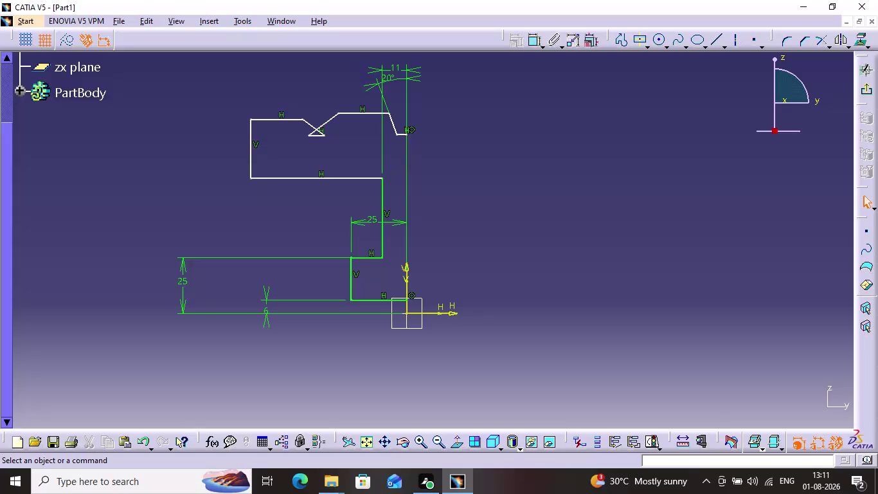
Drag the groove's vertex to reshape the V.
drag(315, 135, 322, 163)
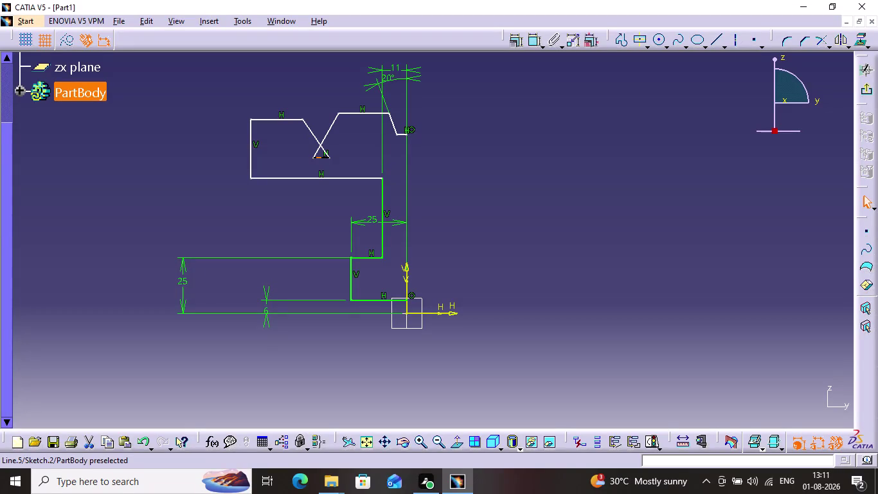
drag(322, 163, 323, 157)
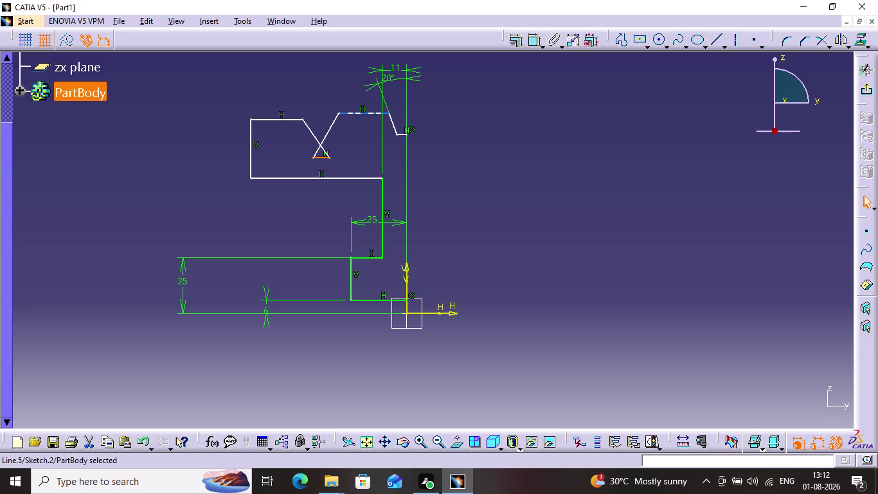
drag(366, 112, 357, 113)
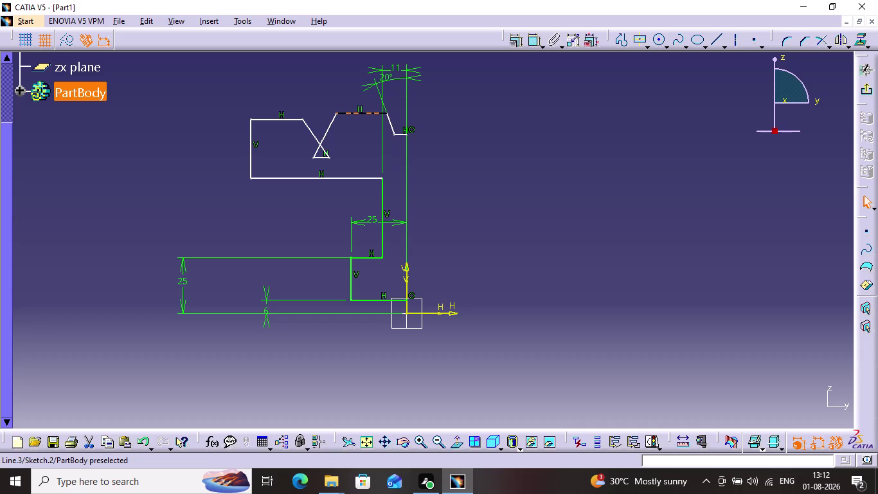
Dimension the head's top flat and change its length from 22.603 to 5 mm.
drag(357, 113, 356, 109)
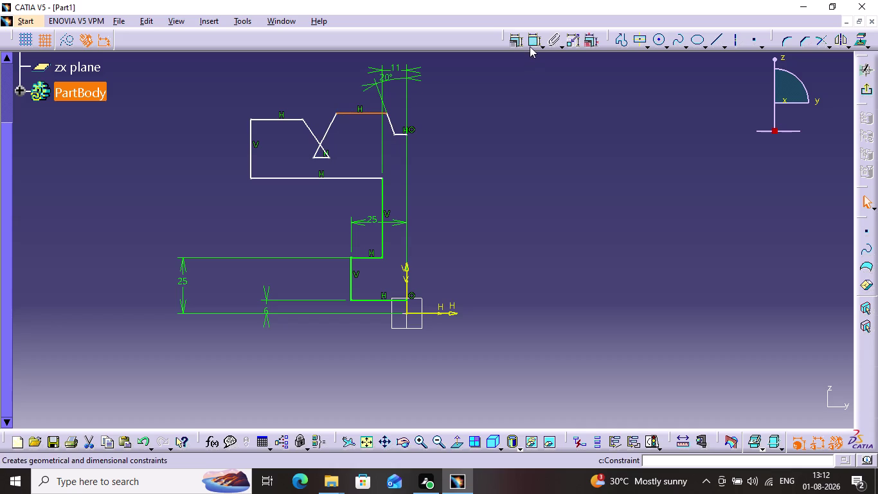
click(530, 46)
click(314, 66)
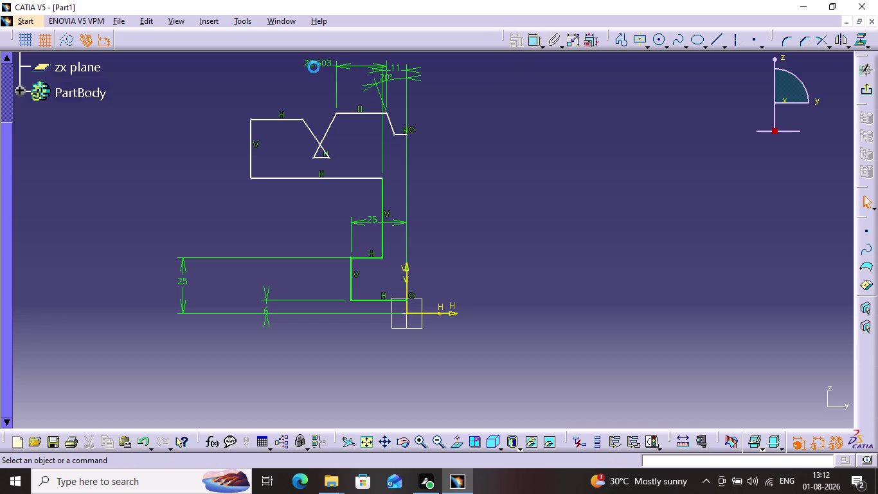
double_click(318, 68)
double_click(319, 66)
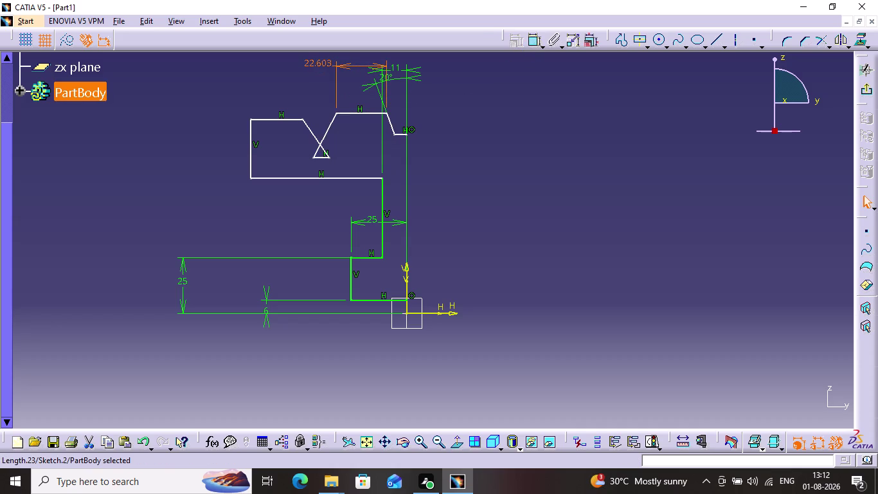
double_click(321, 65)
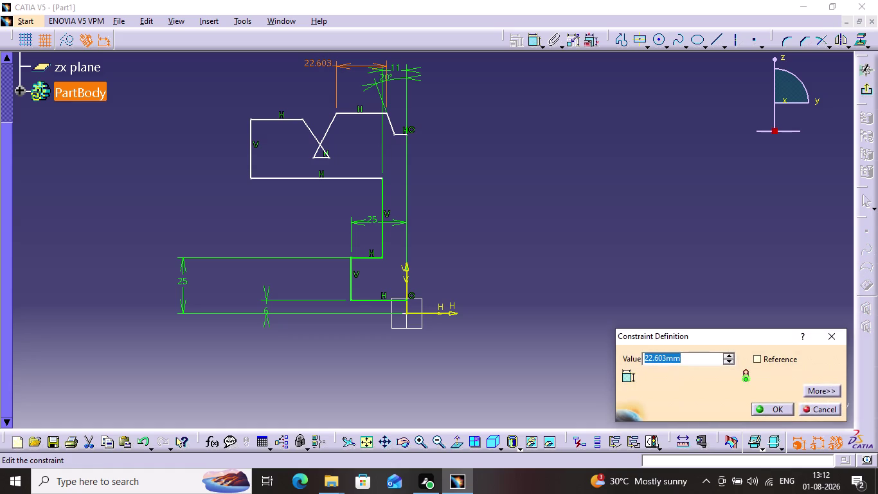
key(5)
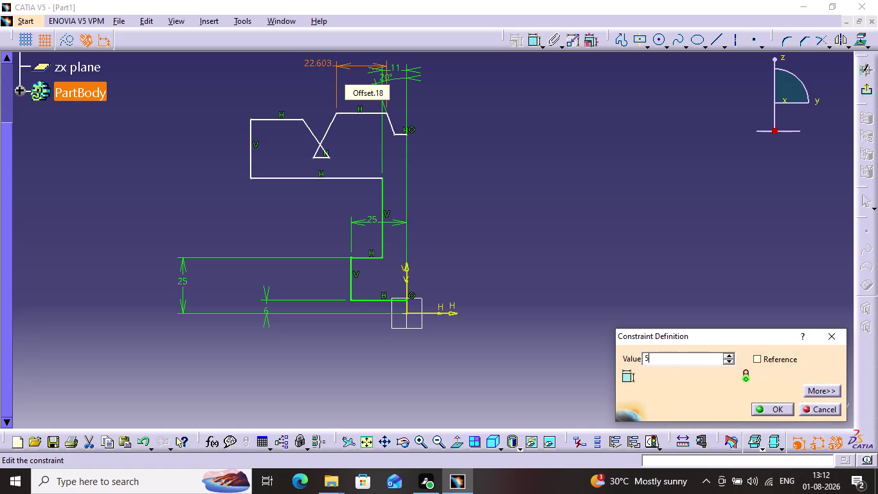
key(Return)
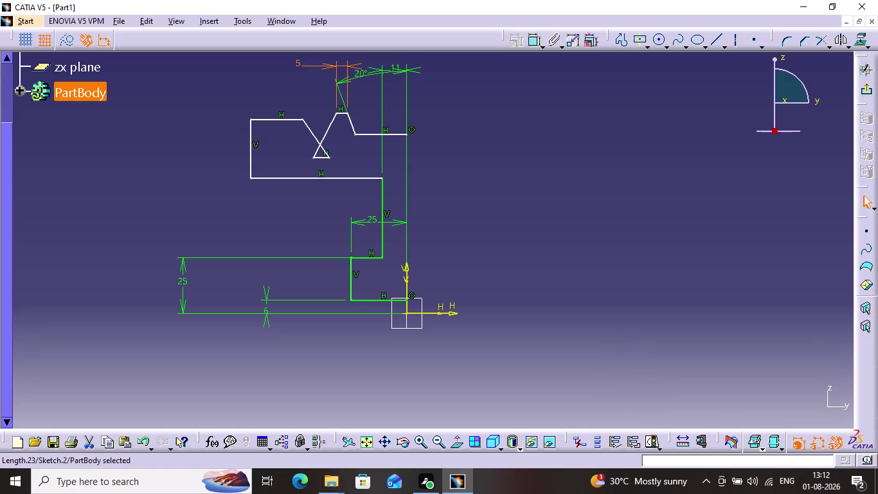
Widen the groove, steepen its flanks and give it a flat floor.
drag(354, 121, 358, 119)
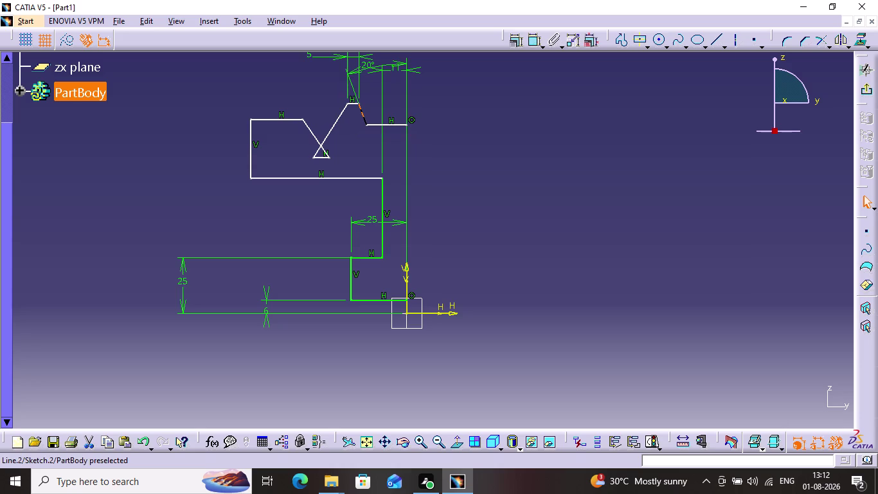
drag(358, 119, 390, 118)
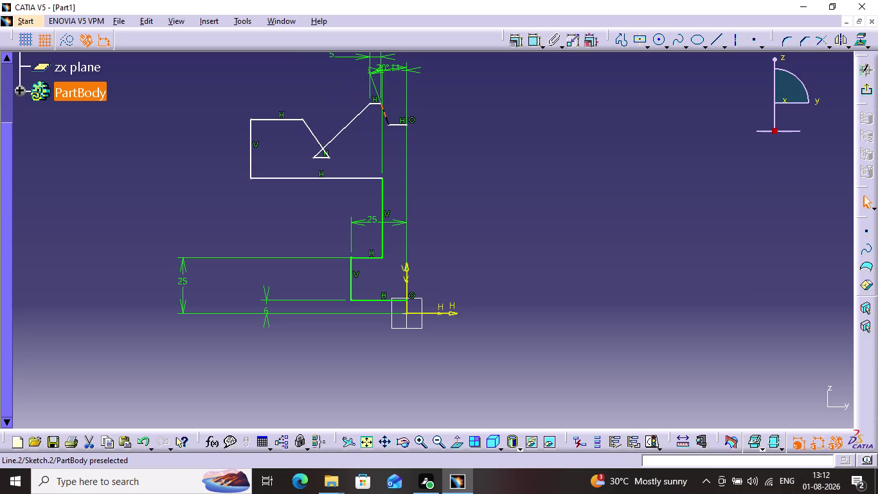
drag(389, 118, 393, 122)
drag(321, 149, 325, 148)
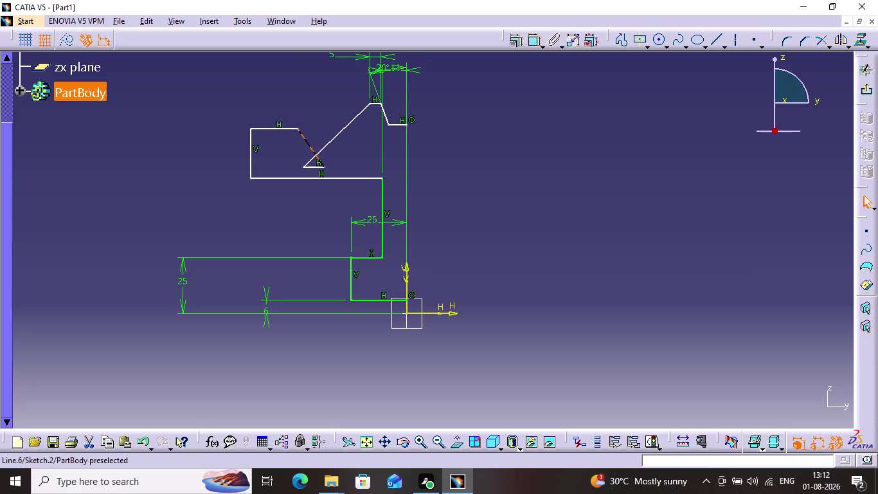
drag(325, 149, 294, 136)
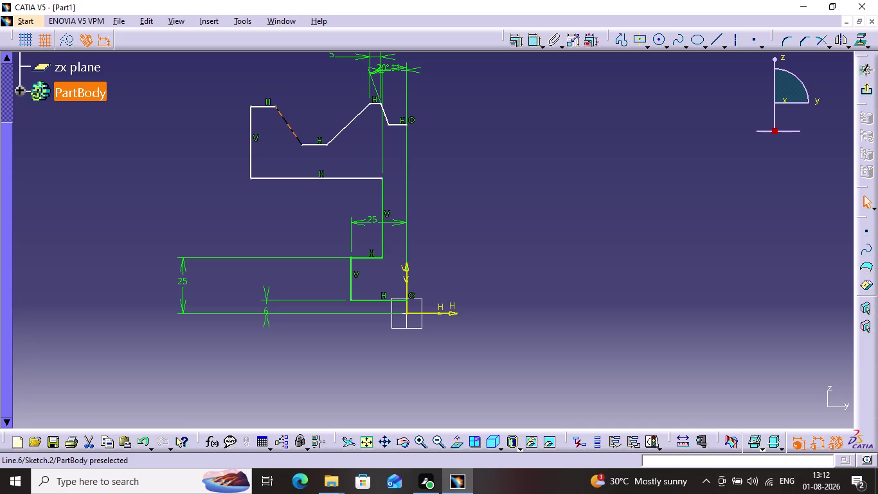
drag(295, 136, 290, 132)
drag(290, 132, 290, 132)
click(374, 82)
key(Delete)
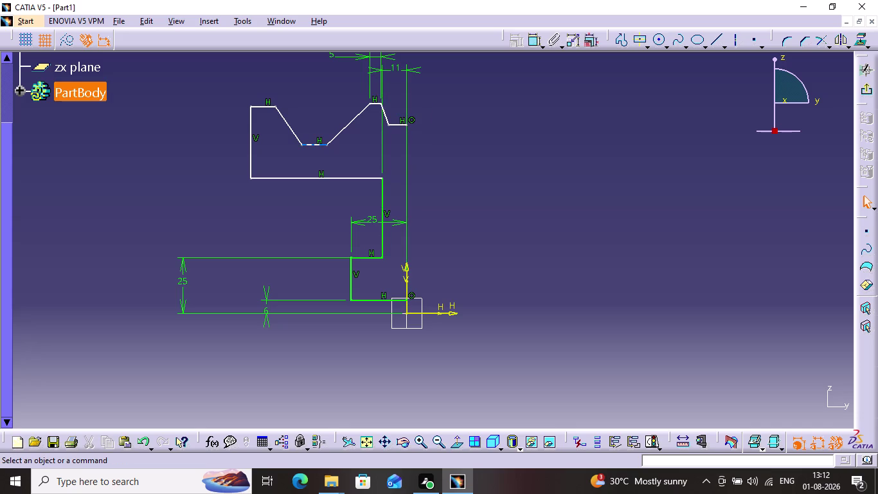
Fine-tune the depth of the groove's flat floor.
drag(312, 146, 326, 144)
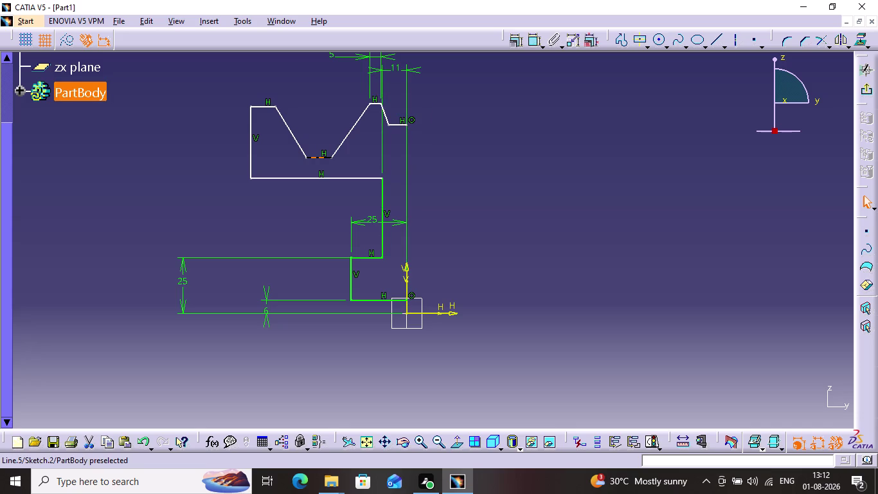
drag(326, 145, 320, 145)
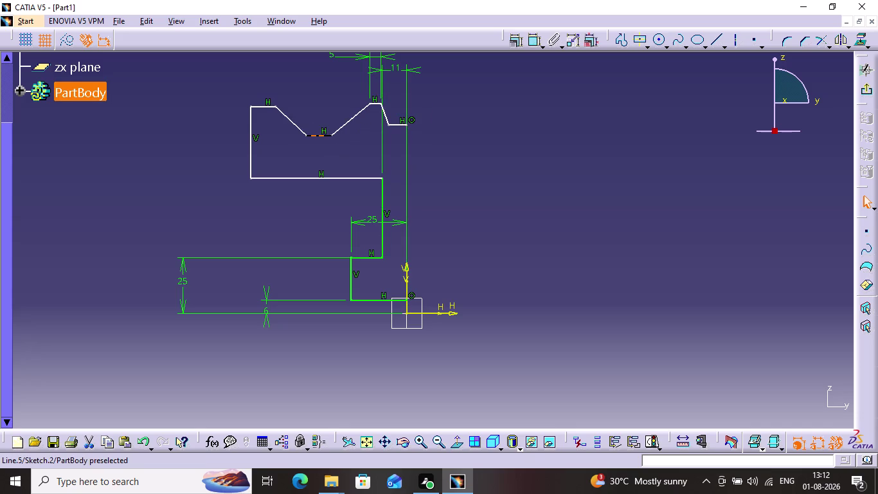
drag(319, 145, 319, 147)
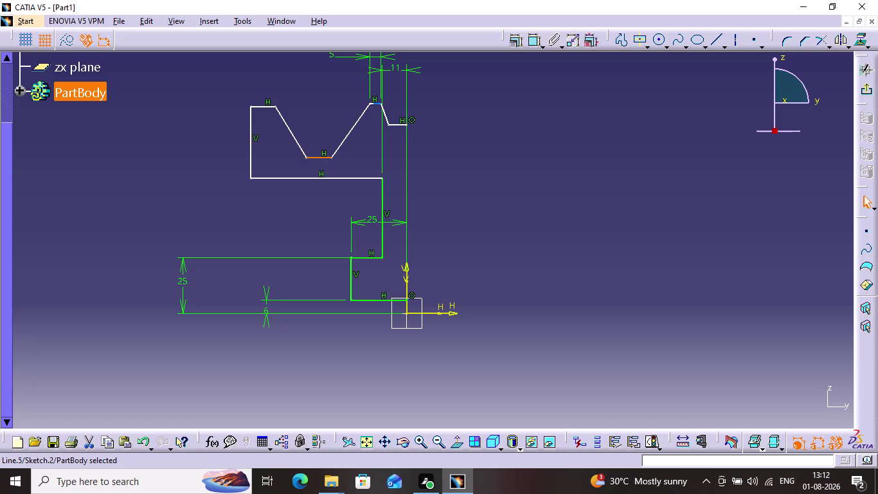
Dimension the top-left flat to the base line, changing 93.02 to 250 mm.
click(261, 106)
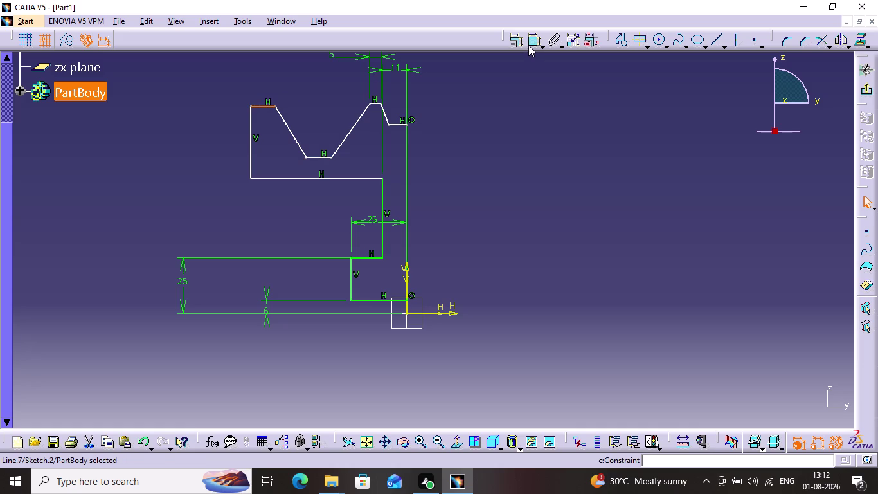
click(528, 45)
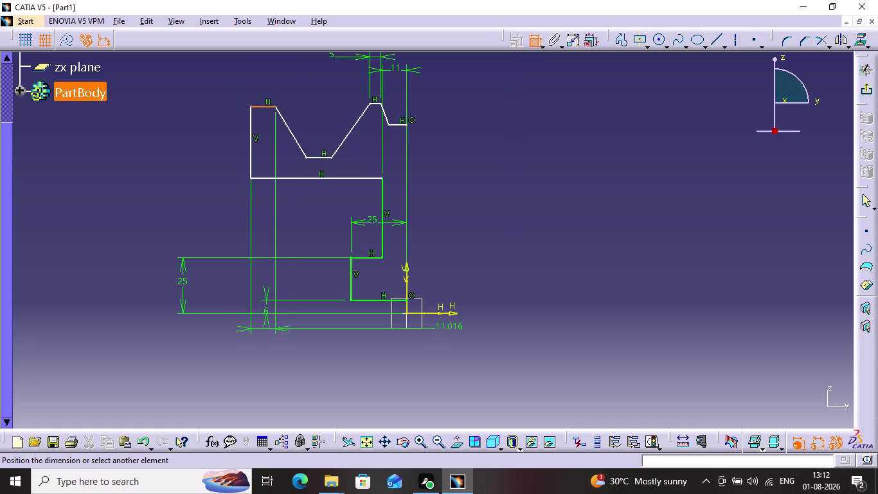
click(448, 315)
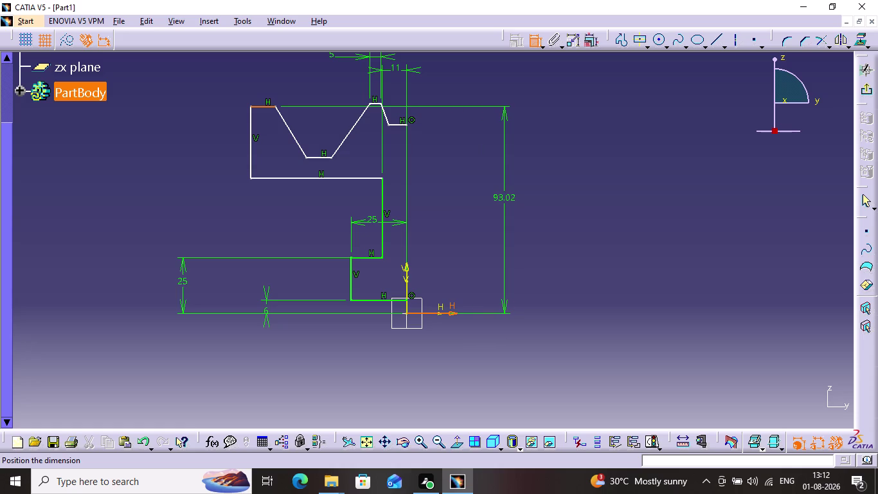
click(504, 198)
double_click(517, 197)
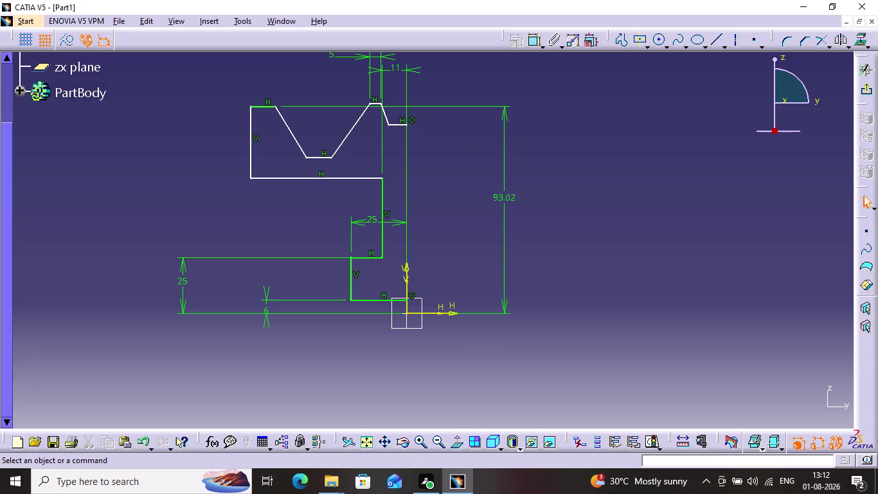
double_click(515, 195)
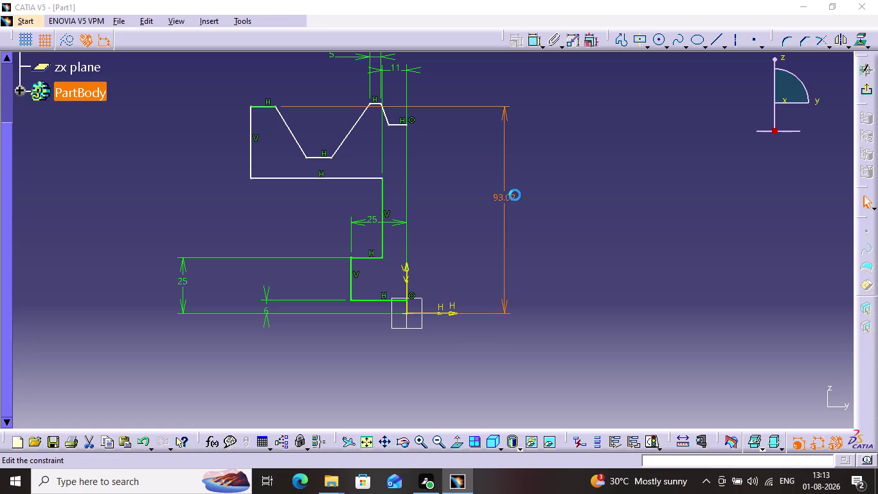
key(2)
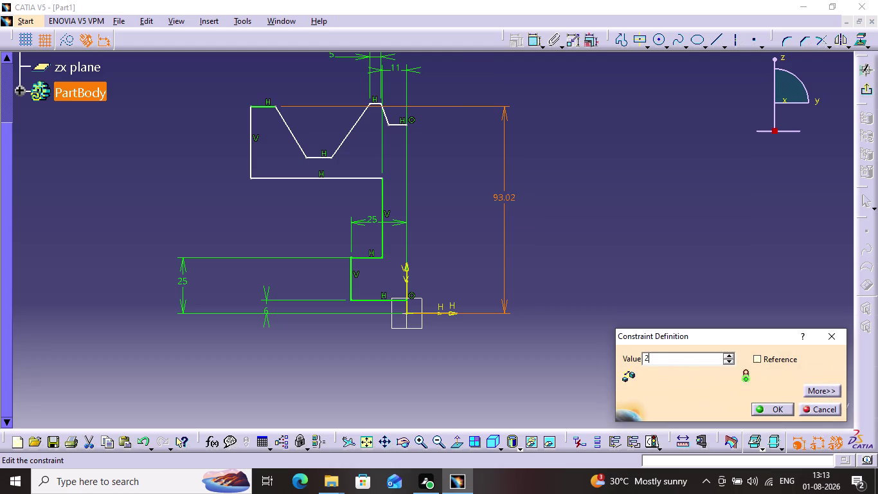
text(50)
key(Return)
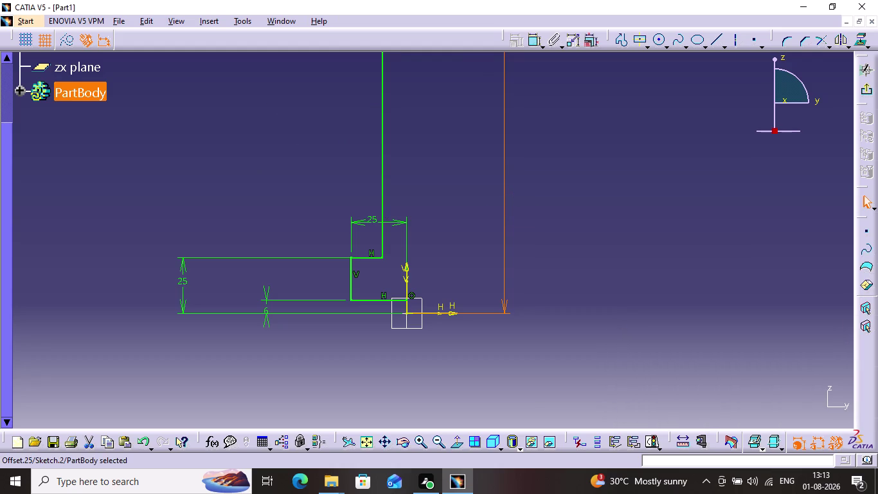
click(364, 444)
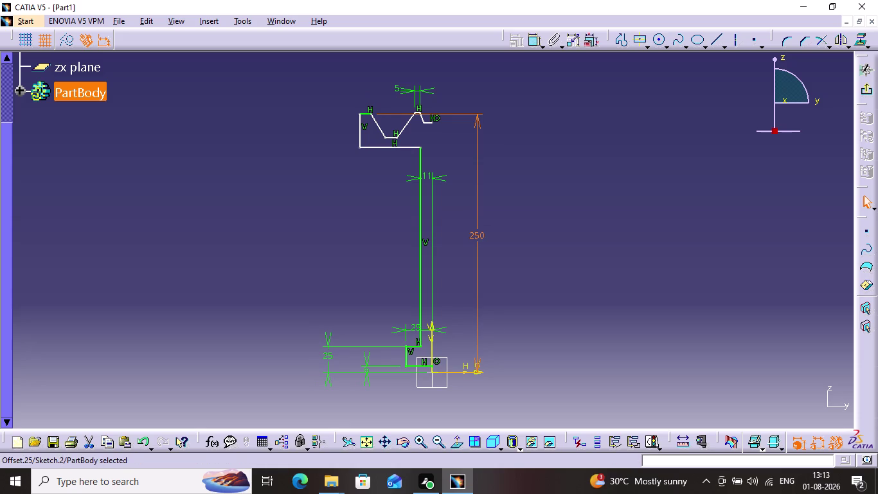
Drag the head's peak point slightly higher.
click(388, 137)
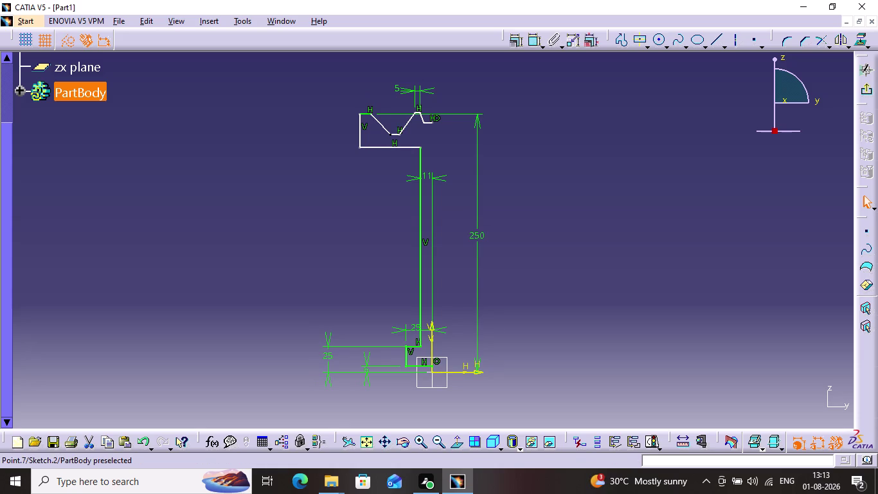
drag(416, 112, 416, 114)
drag(415, 114, 414, 109)
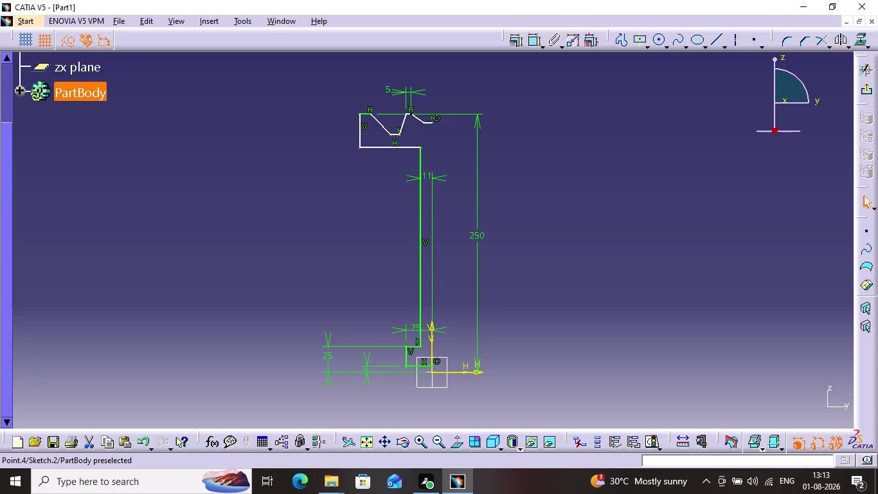
drag(414, 110, 420, 107)
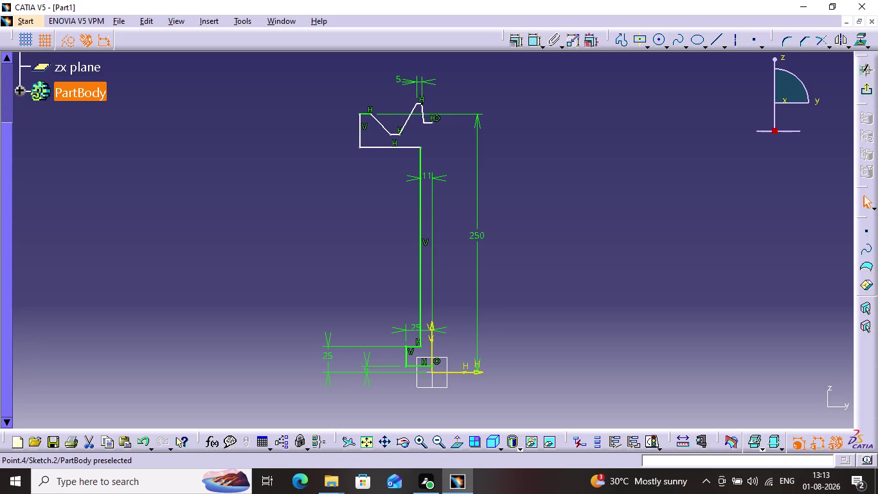
drag(420, 108, 421, 105)
Delete the 5 mm flat-length dimension and zoom in on the sketch.
click(425, 87)
click(422, 84)
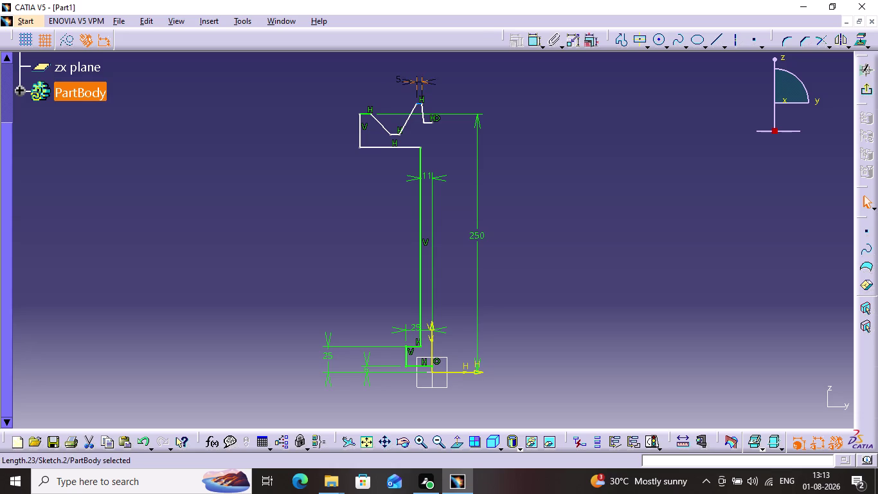
key(Delete)
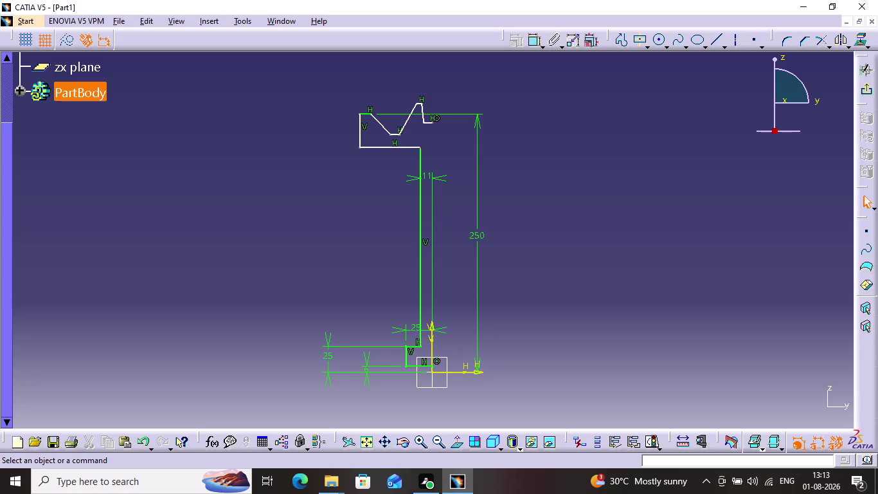
click(407, 115)
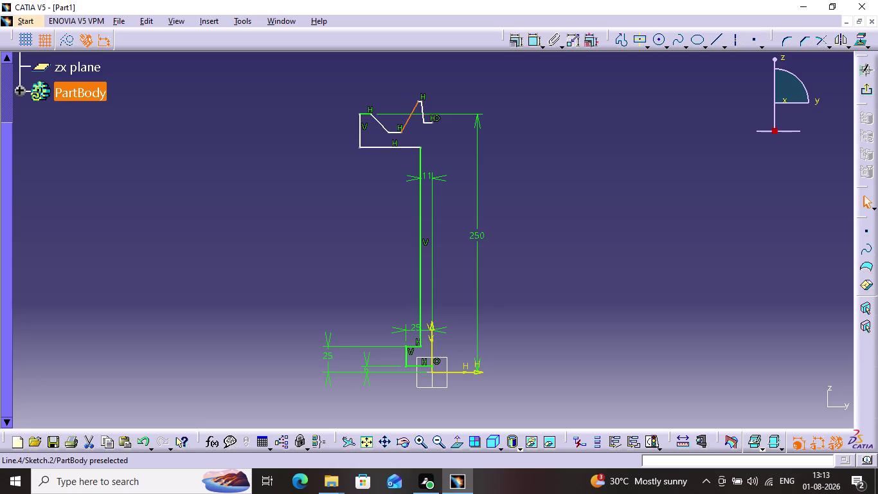
triple_click(422, 440)
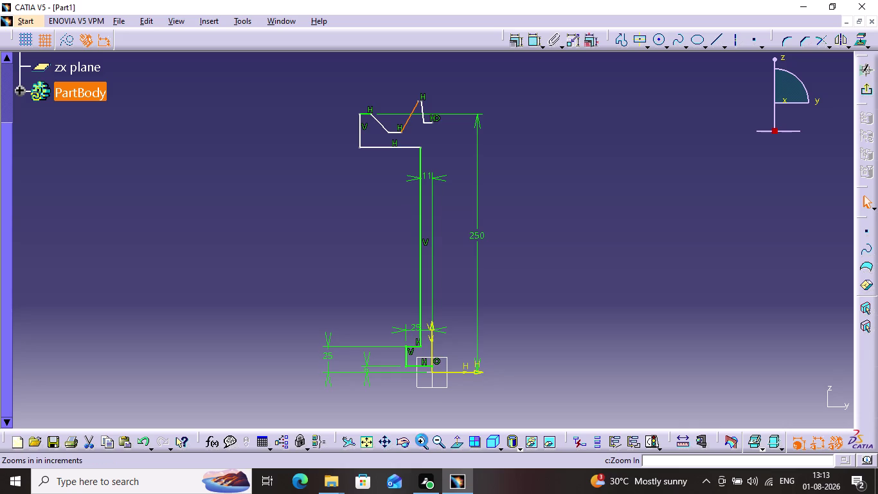
Zoom in on the shaft head and reposition the groove's right-hand end.
click(421, 439)
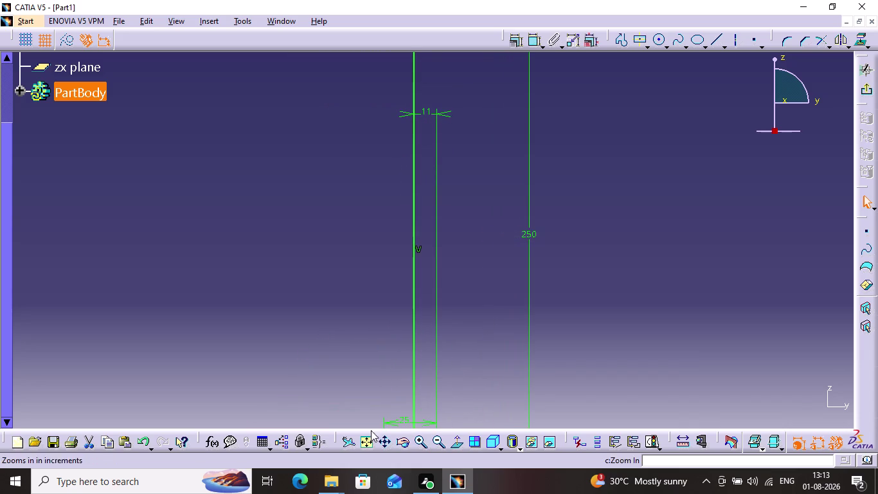
click(388, 437)
drag(440, 160, 328, 408)
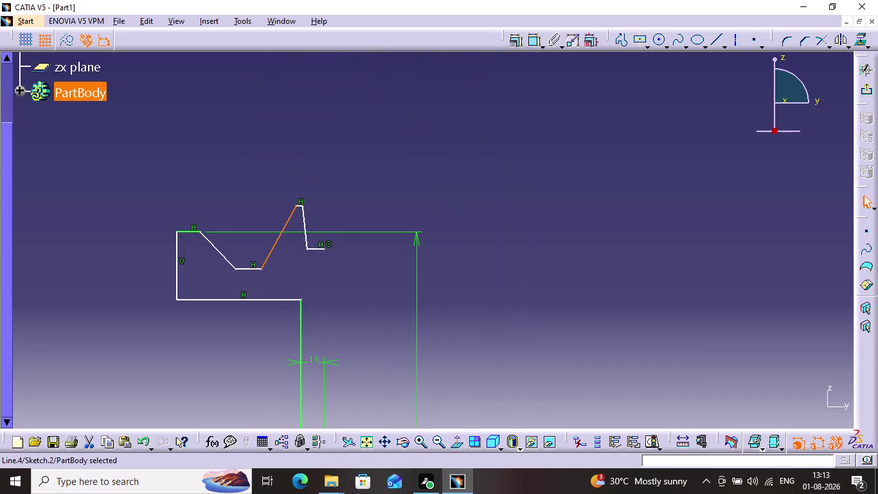
drag(317, 248, 307, 266)
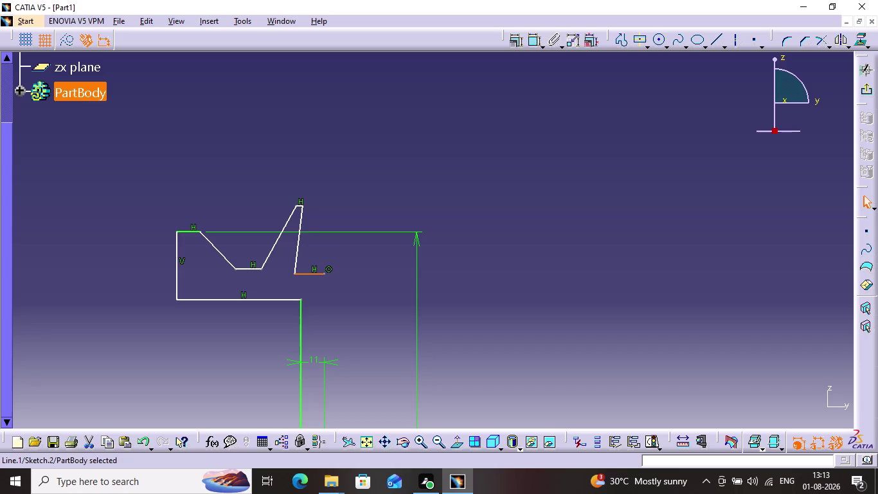
Drag the tooth's peak down until it lies on the head's top line.
drag(299, 237, 308, 246)
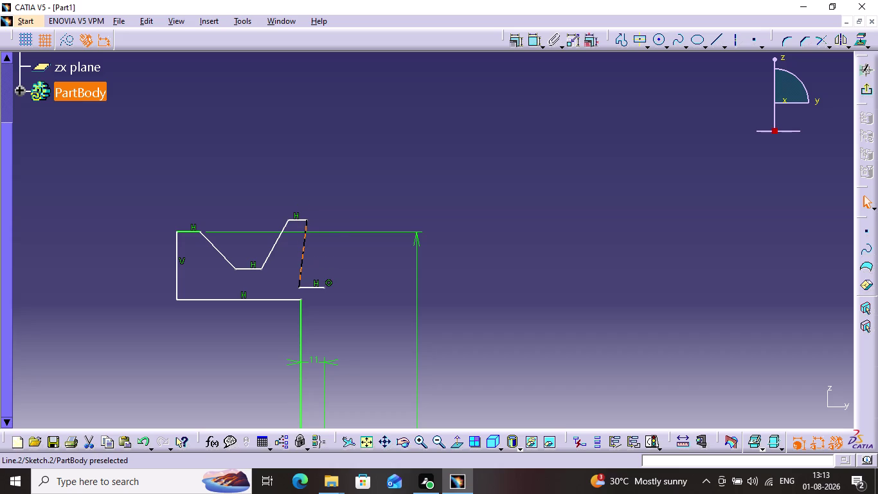
drag(307, 246, 314, 250)
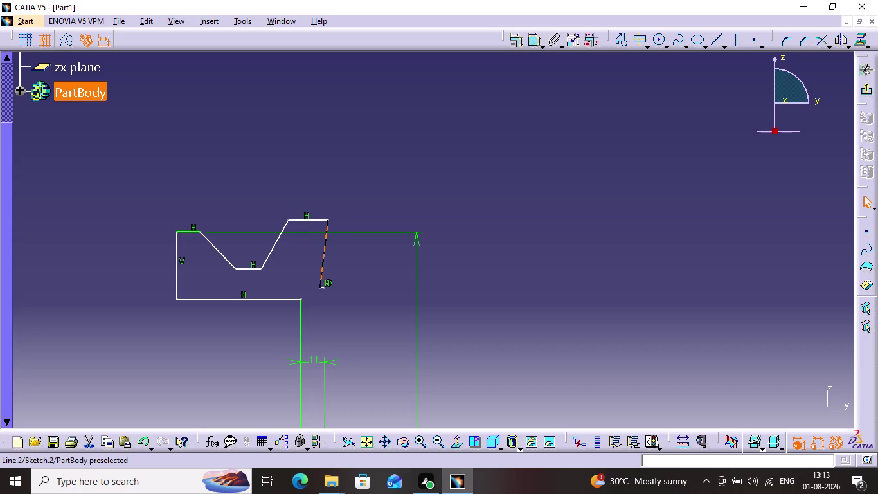
drag(315, 250, 312, 249)
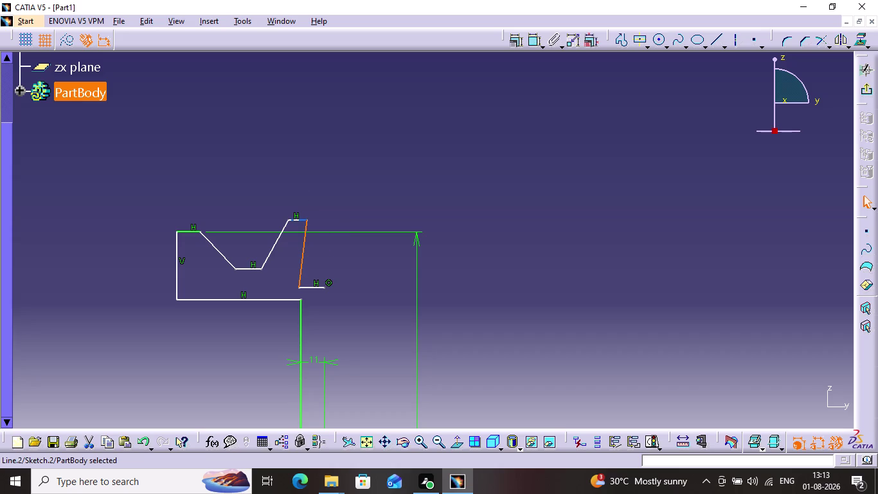
drag(297, 218, 297, 229)
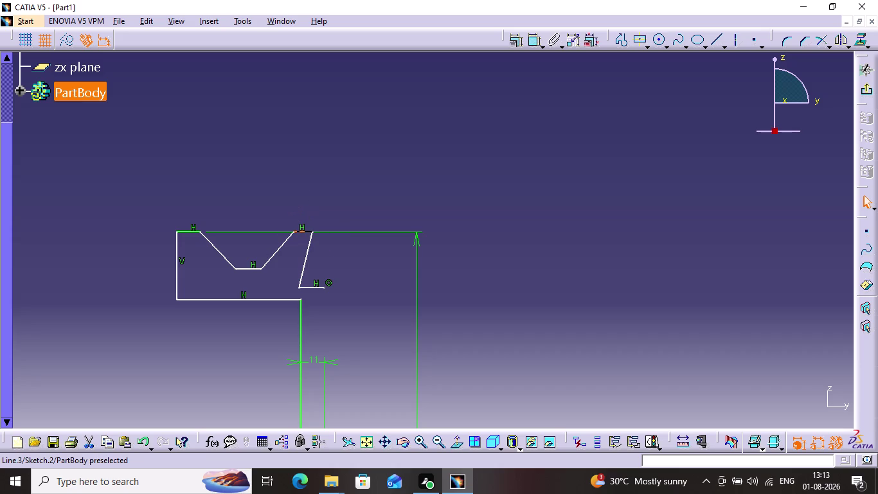
drag(297, 228, 289, 231)
click(317, 217)
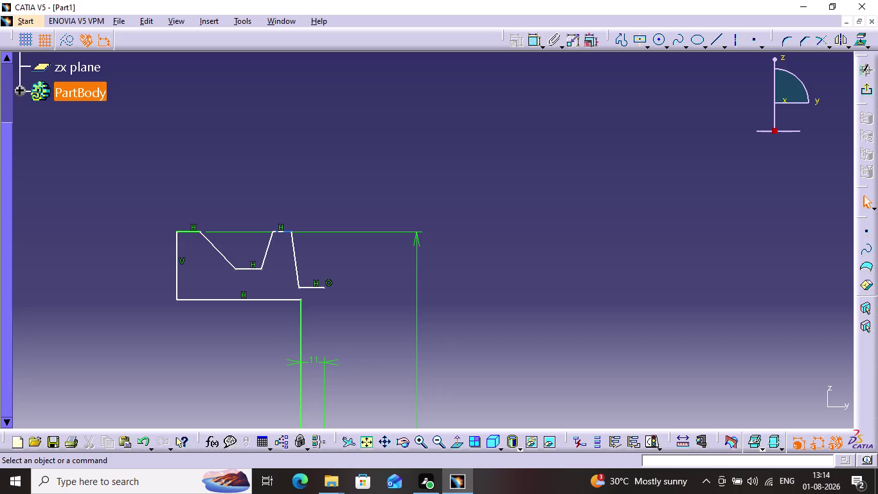
Dimension the head's left edge to the shaft's right side and set it to 39 mm.
click(371, 447)
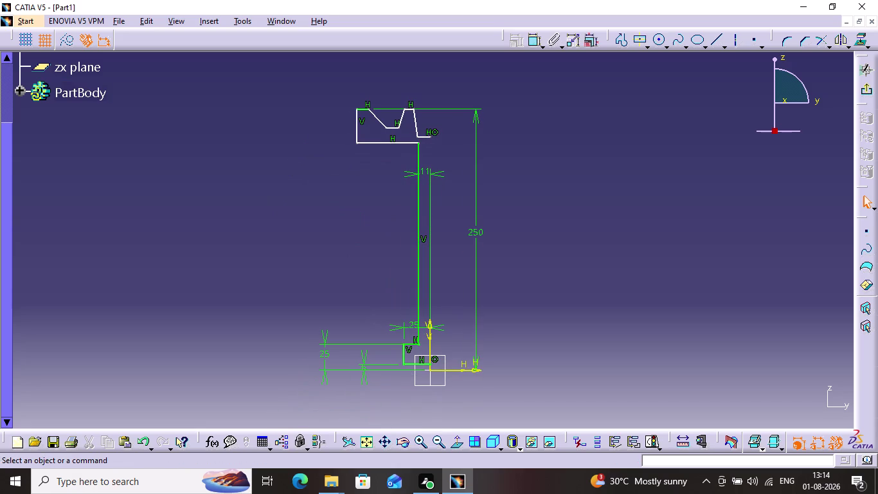
click(357, 123)
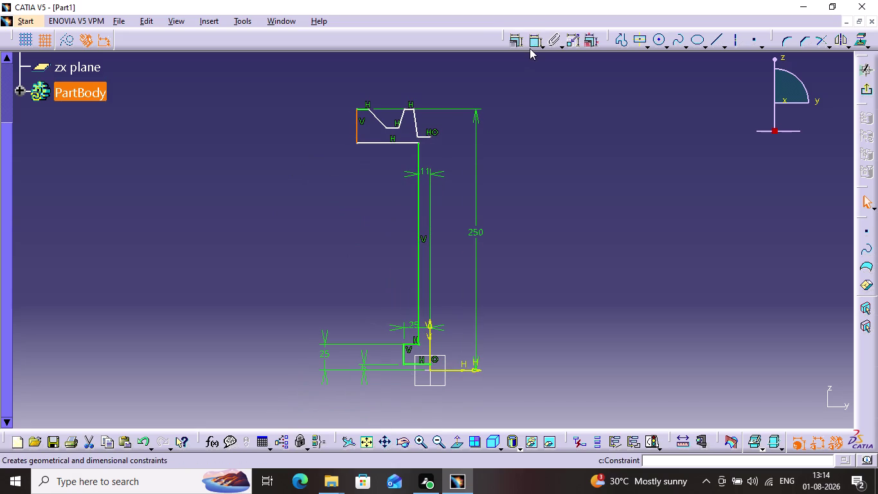
click(530, 48)
click(428, 334)
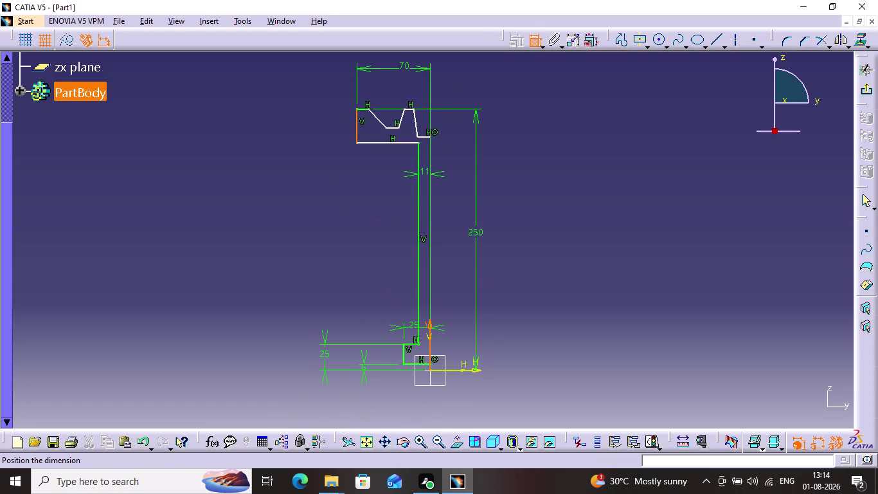
click(387, 68)
double_click(389, 65)
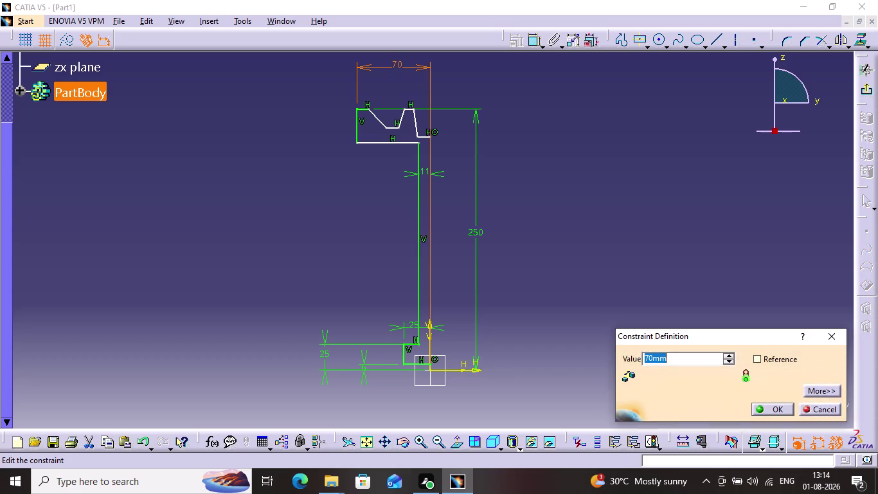
text(3)
text(9)
key(Return)
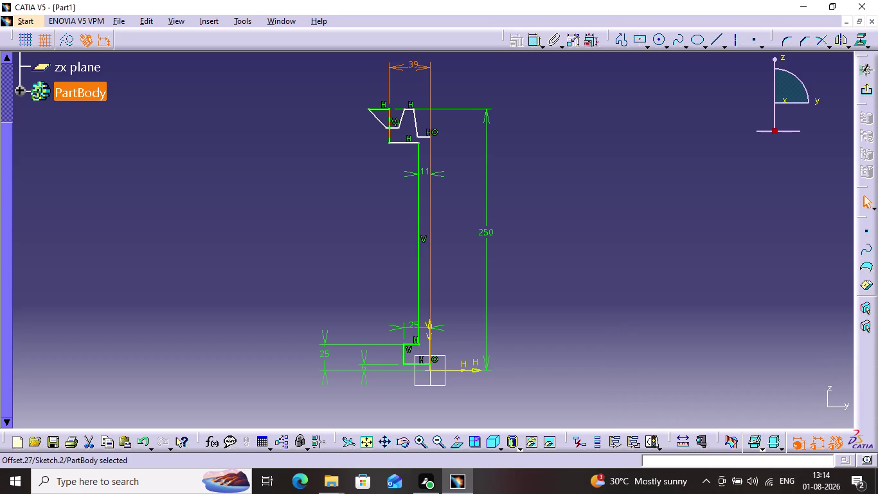
Pull the V-groove's points back inside the head and deepen the V.
drag(401, 117, 402, 117)
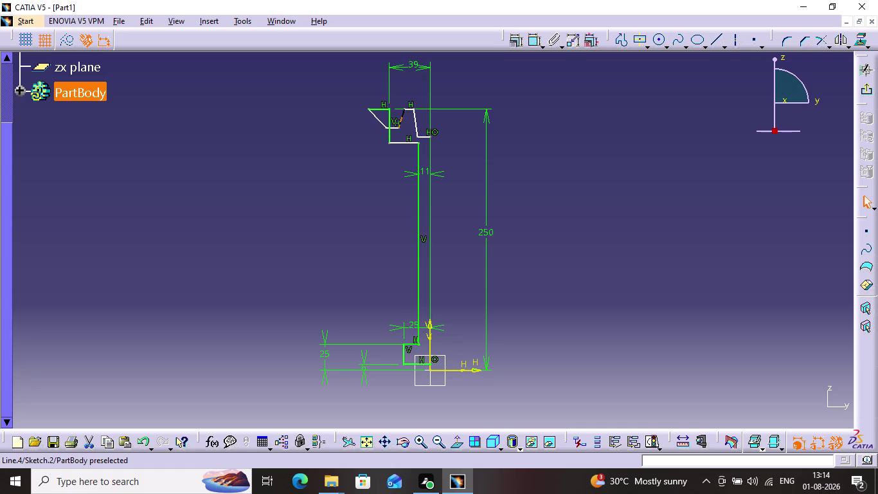
drag(402, 116, 408, 118)
drag(376, 121, 401, 124)
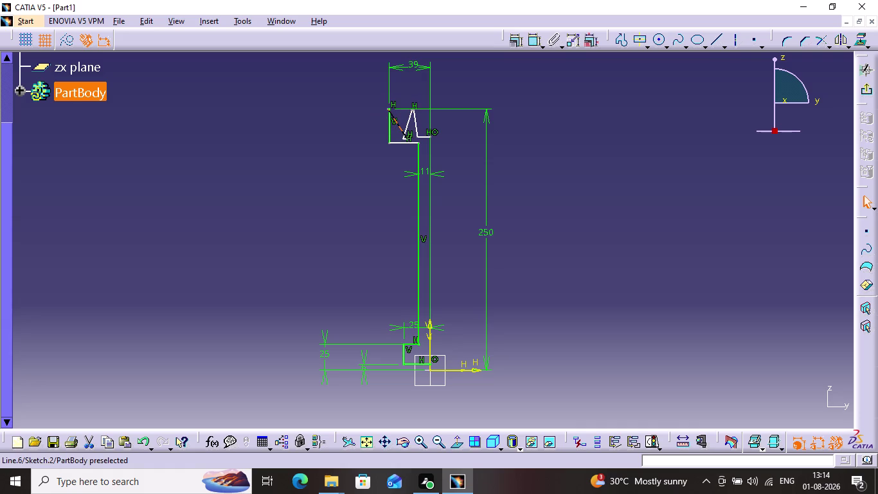
drag(402, 124, 401, 125)
drag(414, 120, 417, 122)
drag(417, 123, 421, 121)
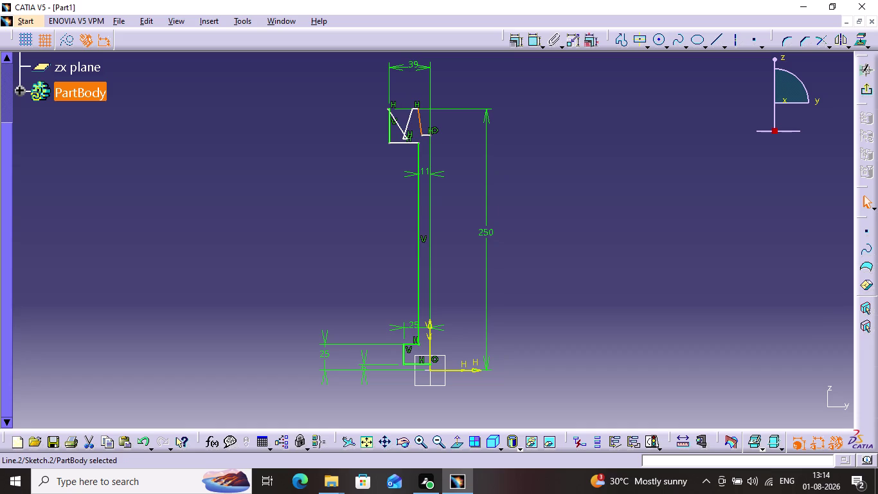
Select the tooth's slanted edge and extend the head's left edge downward.
click(408, 119)
click(415, 106)
click(567, 140)
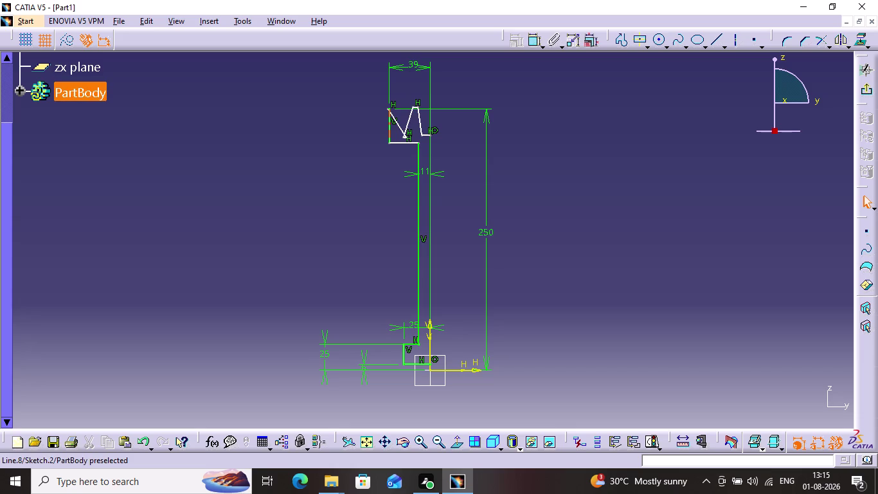
drag(388, 127, 396, 132)
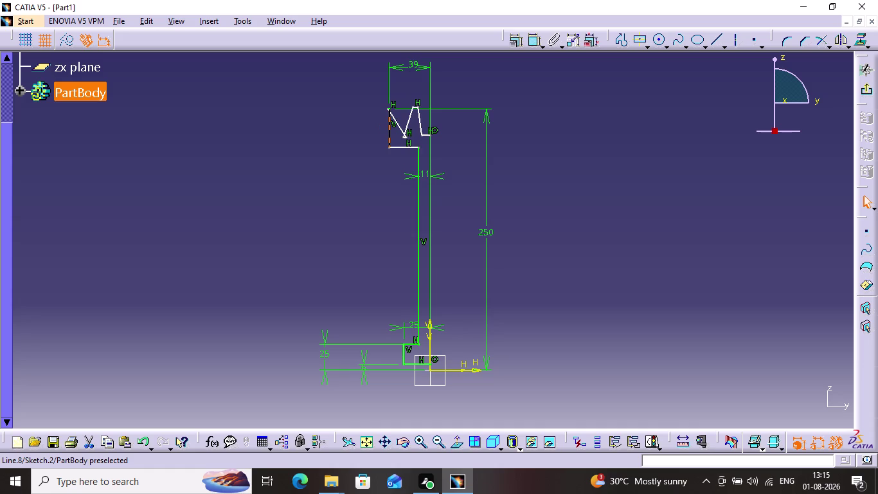
Dimension the head's left vertical edge, changing 46.62 to 25 mm.
drag(396, 131, 396, 144)
click(387, 133)
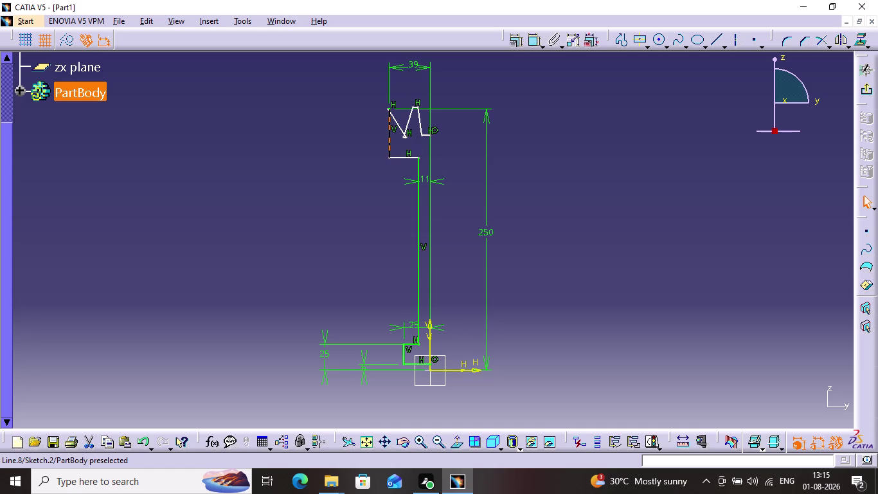
click(529, 39)
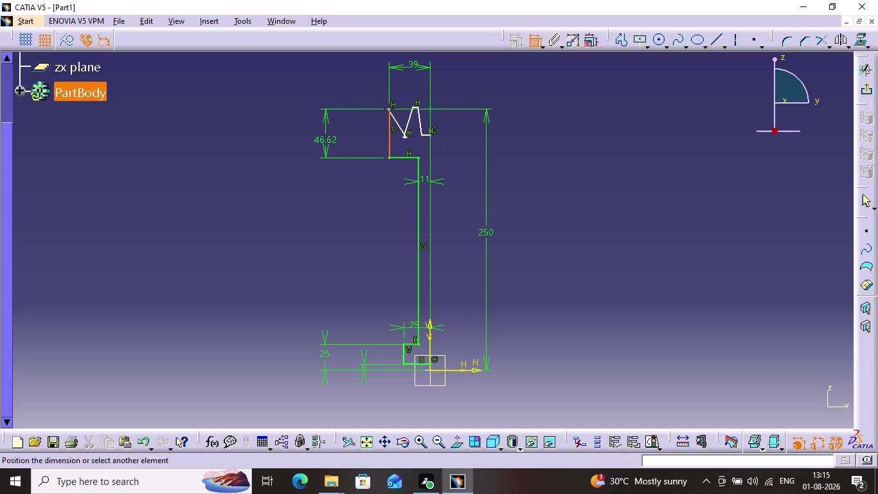
click(318, 143)
double_click(324, 136)
key(2)
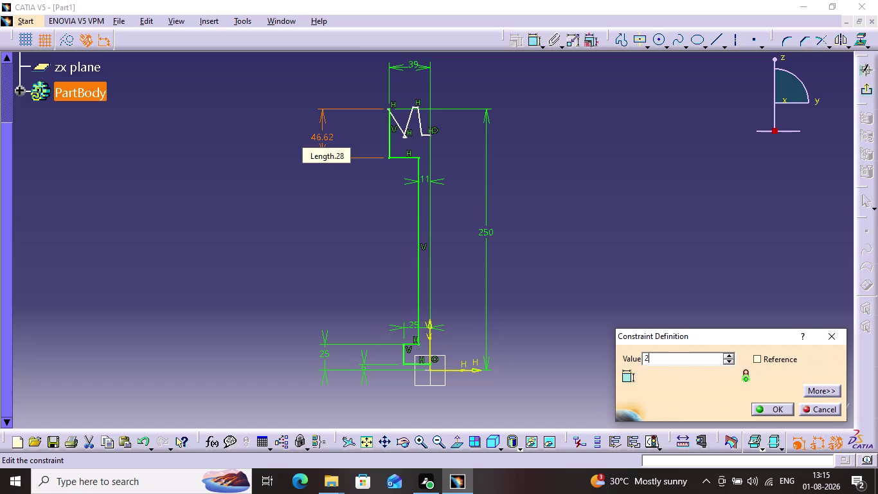
key(5)
key(Return)
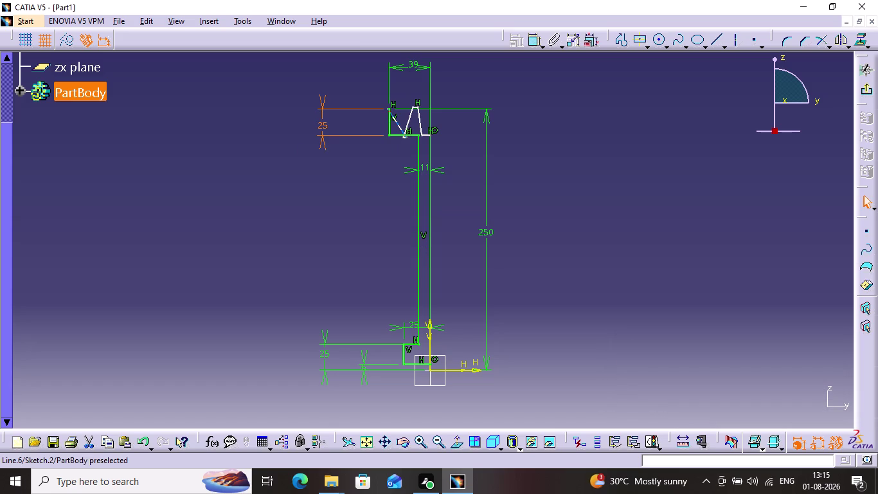
Move the tooth's peak above the top edge and adjust its slanted edge.
drag(401, 127, 404, 115)
drag(412, 112, 419, 112)
click(418, 121)
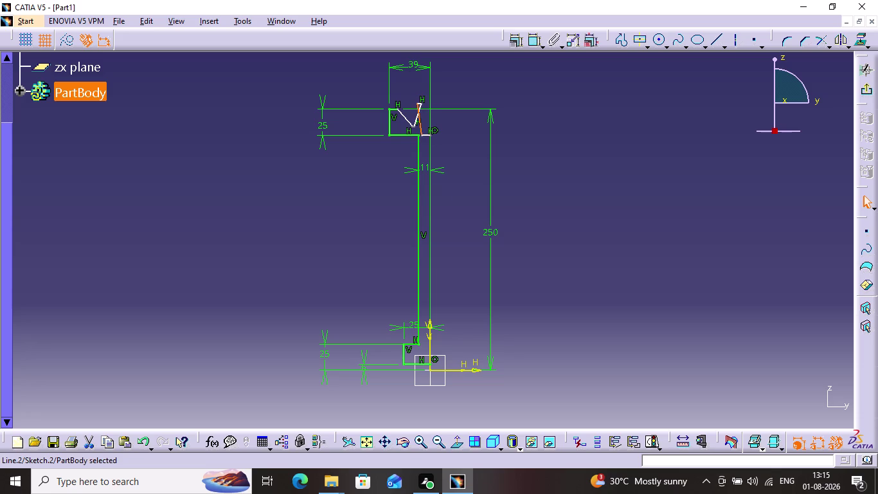
Zoom in and pan to bring the shaft head into view.
click(417, 437)
triple_click(421, 437)
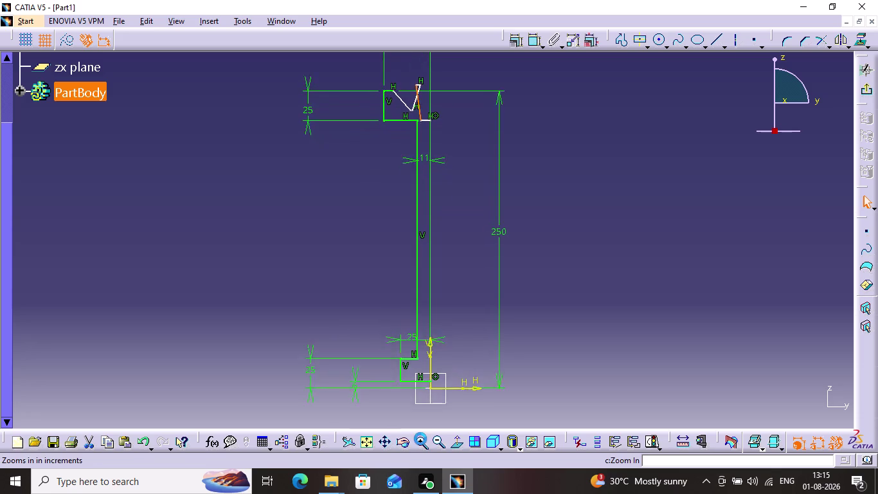
triple_click(421, 438)
click(420, 439)
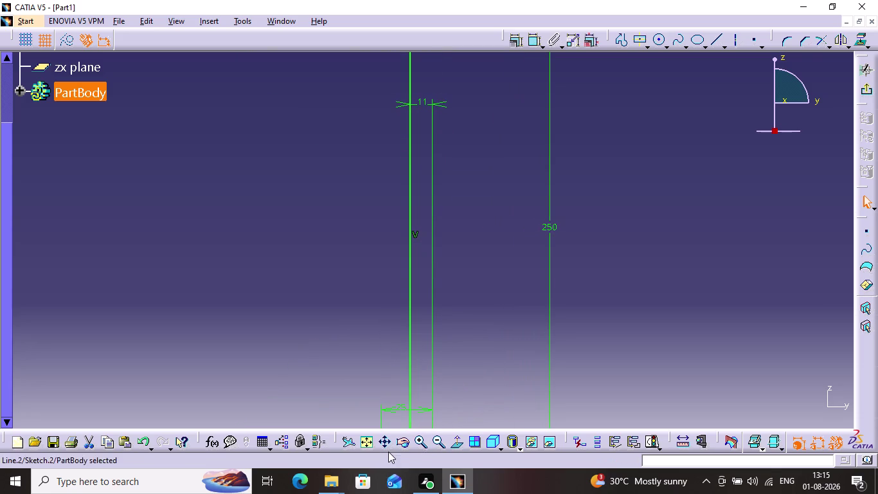
click(387, 450)
drag(400, 242, 354, 436)
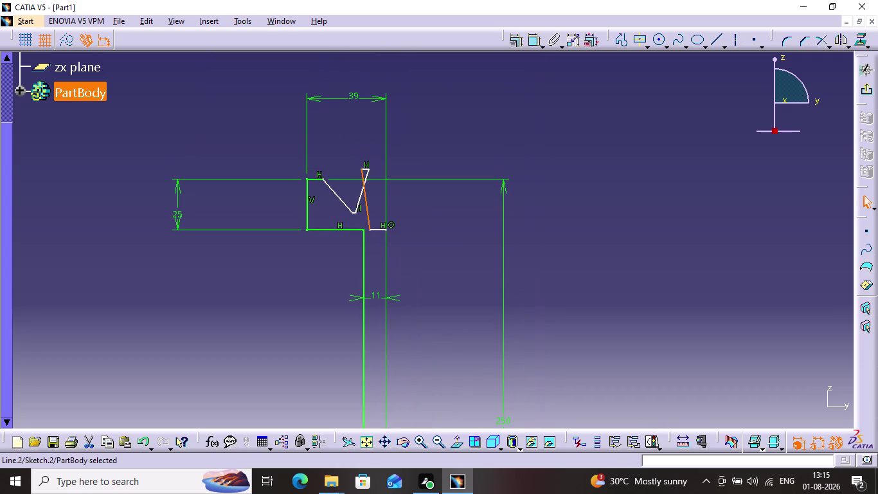
Reshape the tooth to a flat top level with the head's edge and a near-vertical right flank.
drag(364, 198, 367, 199)
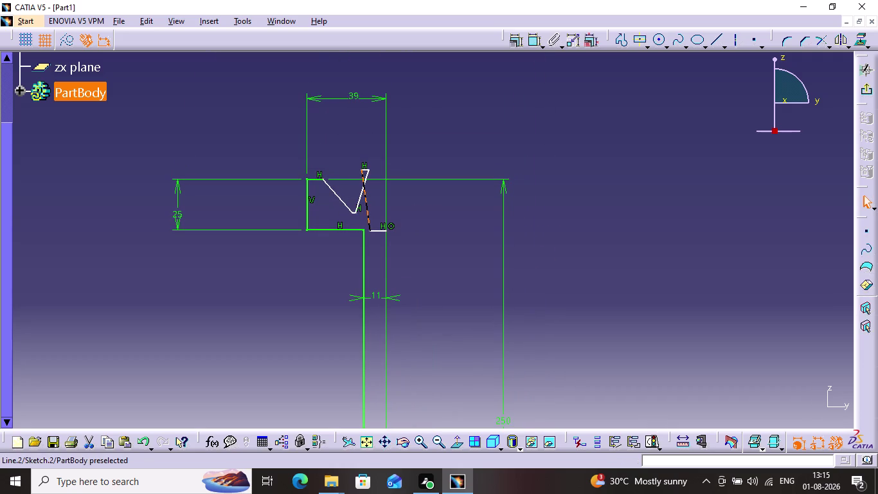
drag(368, 199, 374, 197)
drag(374, 198, 379, 190)
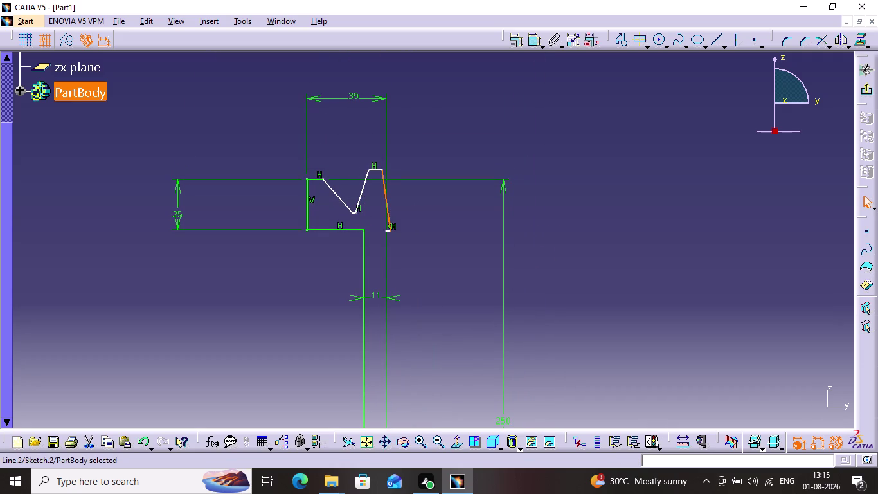
drag(389, 230, 385, 218)
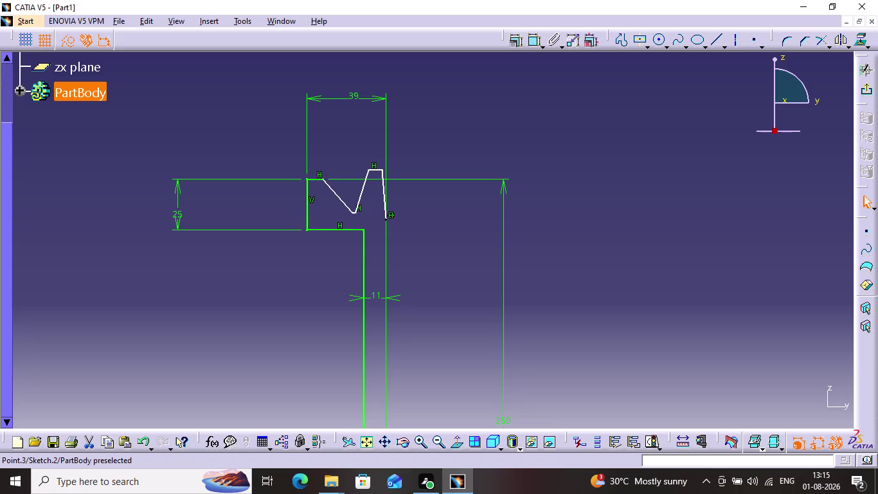
drag(384, 219, 381, 212)
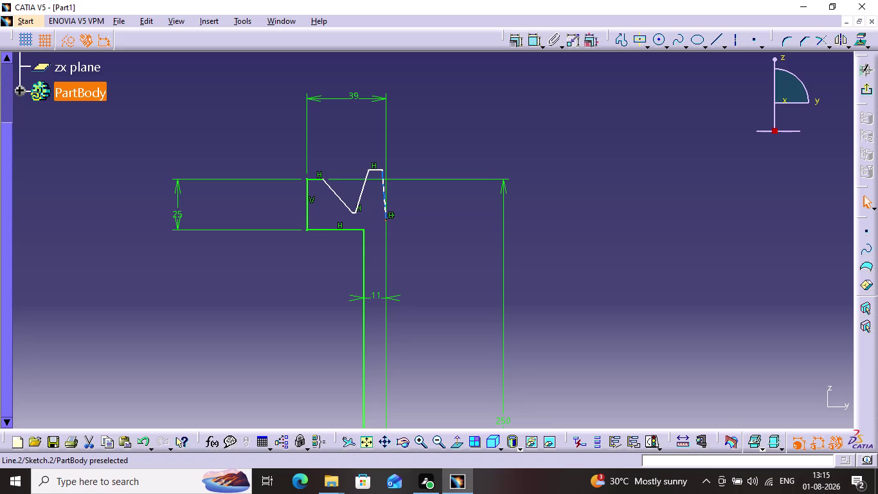
click(383, 189)
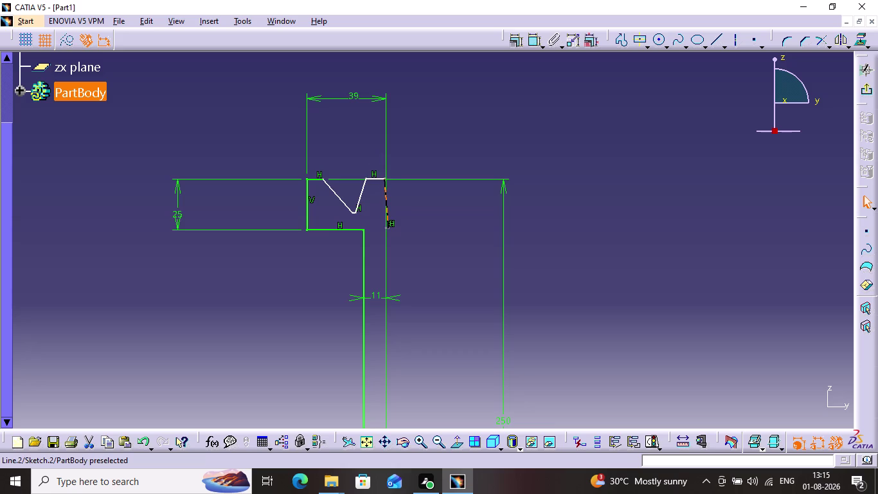
click(336, 196)
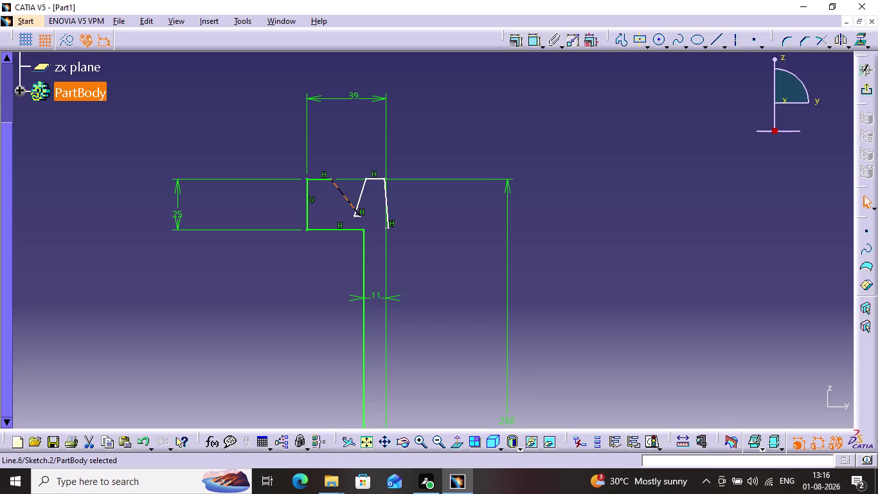
click(340, 190)
click(531, 43)
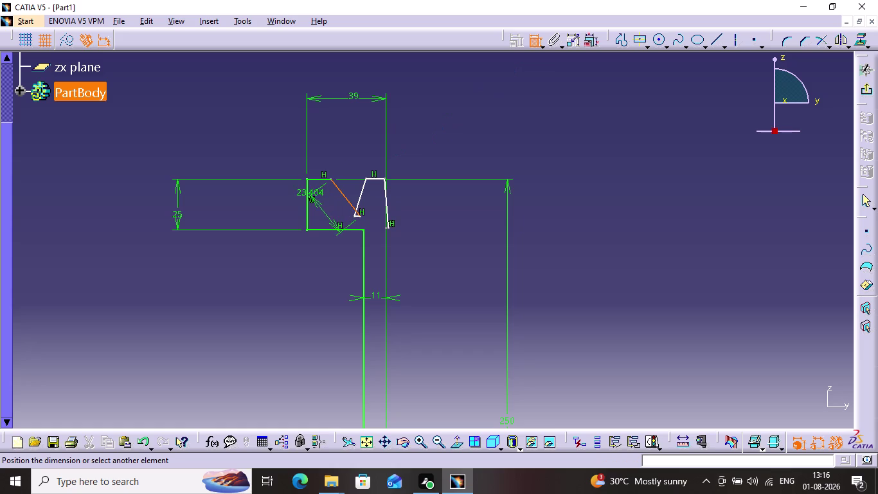
click(307, 192)
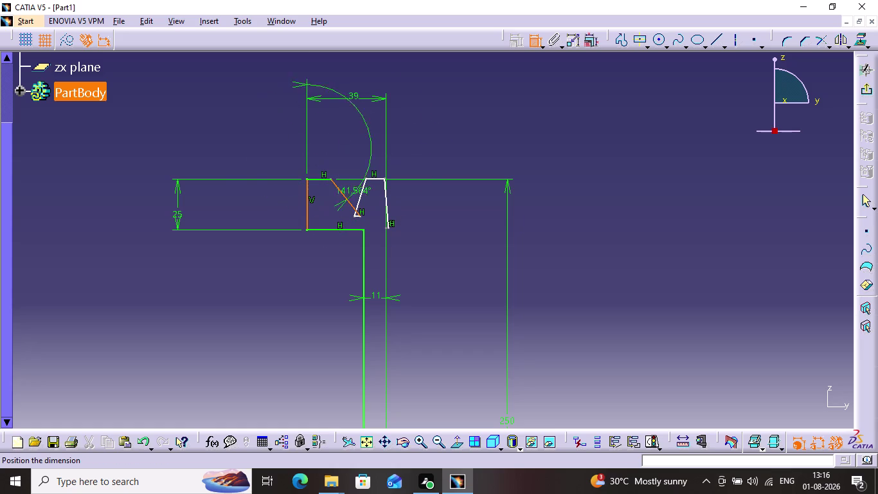
key(Escape)
key(Escape)
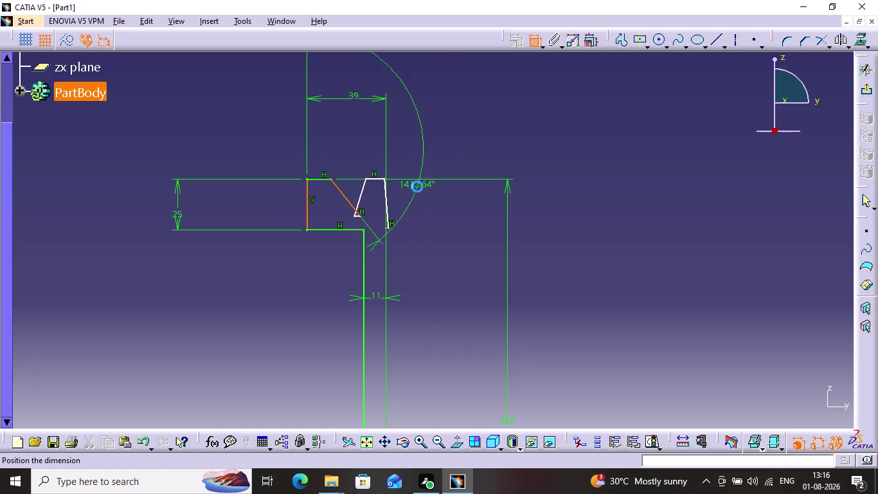
click(388, 195)
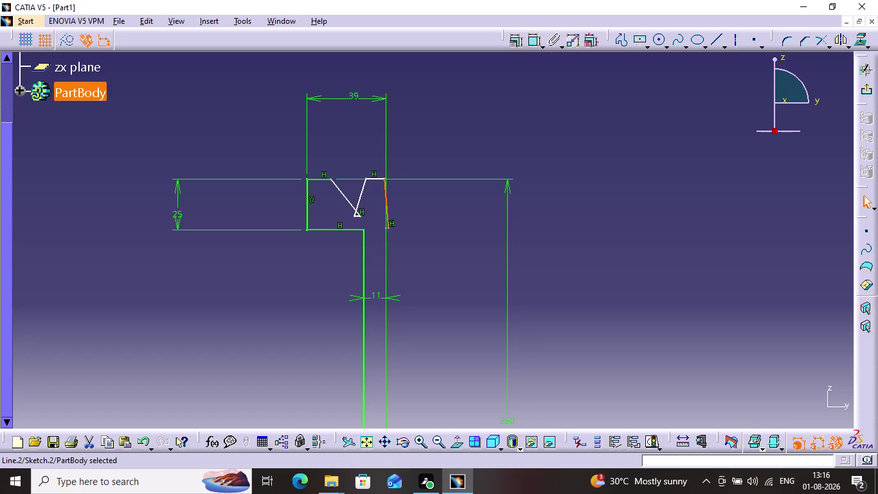
scroll(down, 3)
scroll(up, 3)
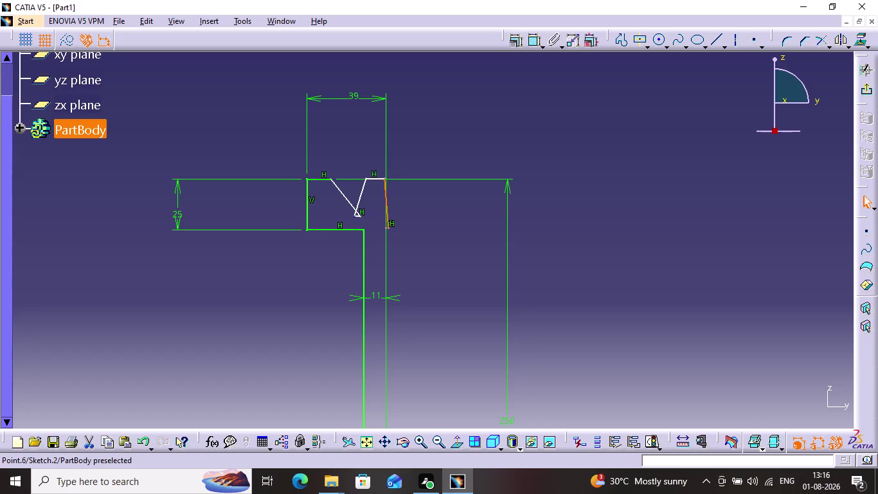
Drag the groove's endpoints to stretch it into a flat bottom.
drag(359, 200, 367, 201)
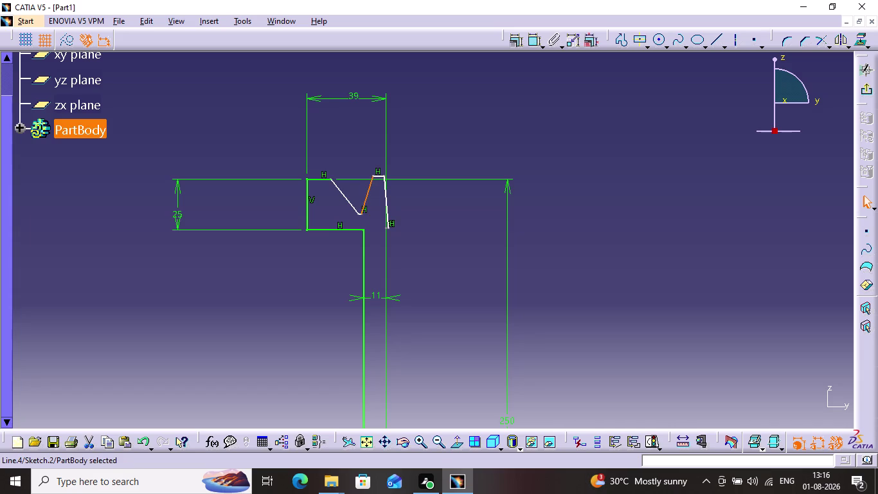
drag(347, 200, 340, 200)
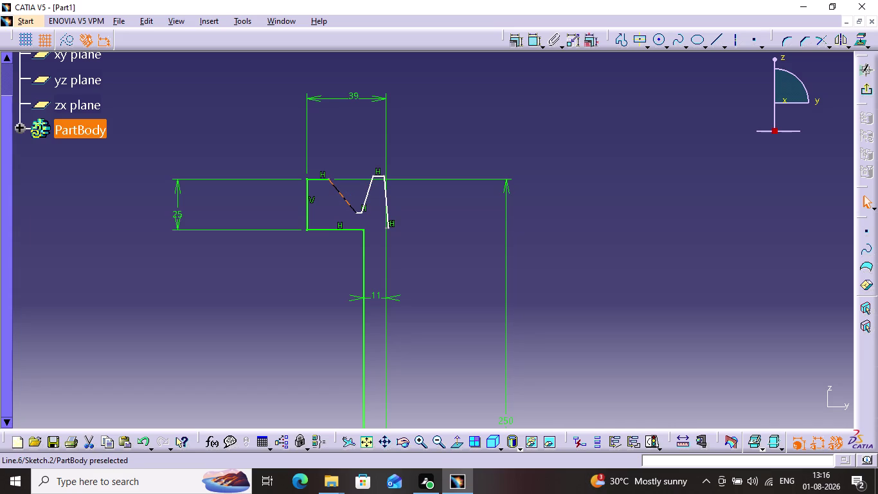
drag(340, 200, 345, 179)
drag(345, 179, 322, 193)
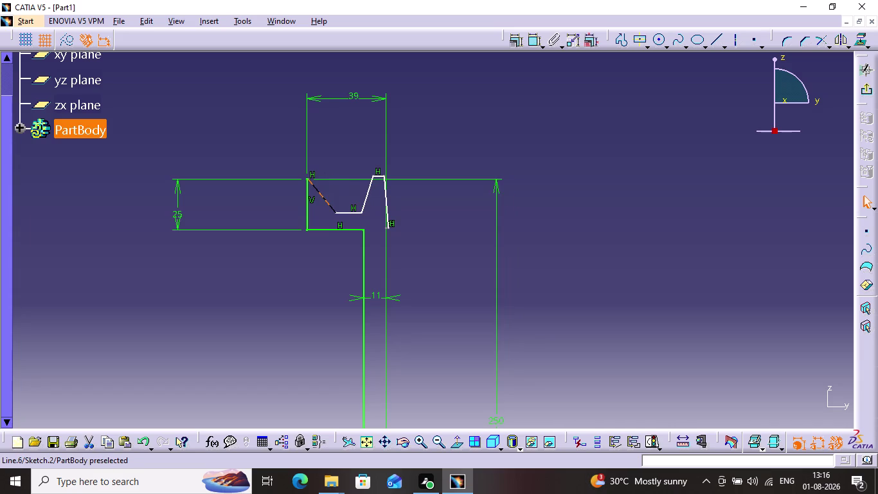
drag(323, 193, 333, 198)
drag(320, 194, 334, 193)
drag(378, 174, 374, 186)
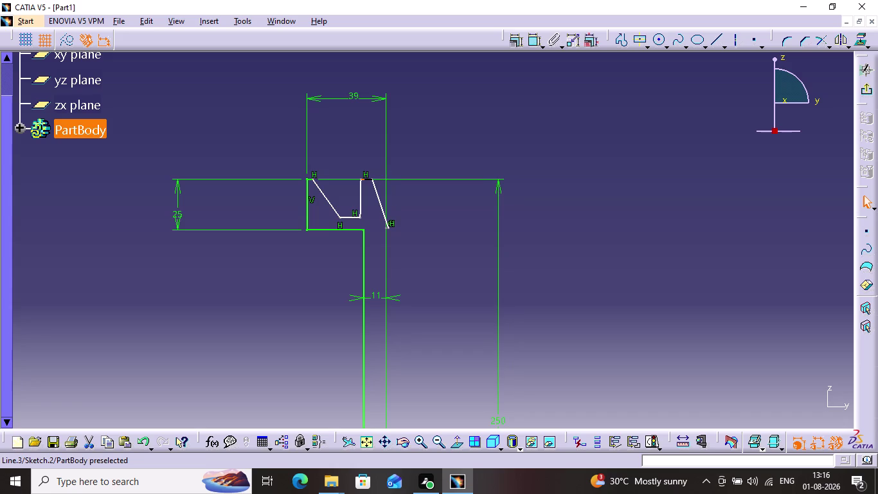
Reposition the head's right slanted edge and select that line.
drag(374, 186, 347, 183)
drag(347, 184, 360, 186)
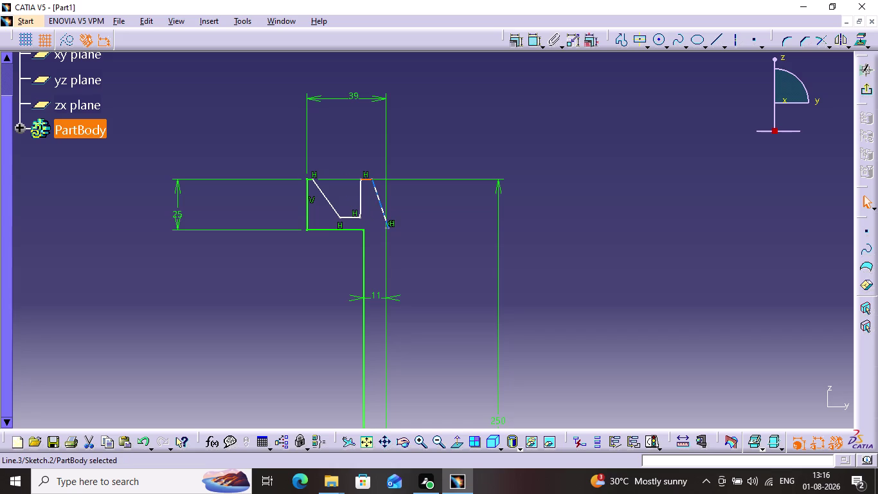
drag(381, 207, 374, 210)
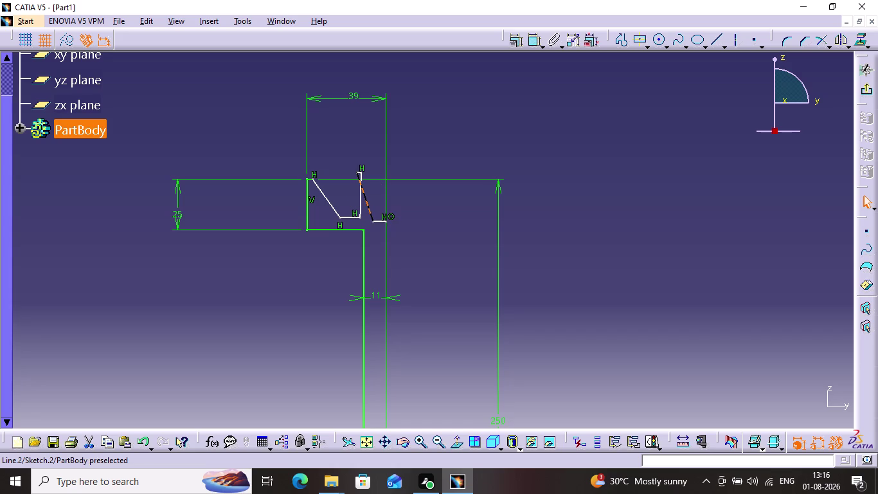
drag(374, 211, 375, 206)
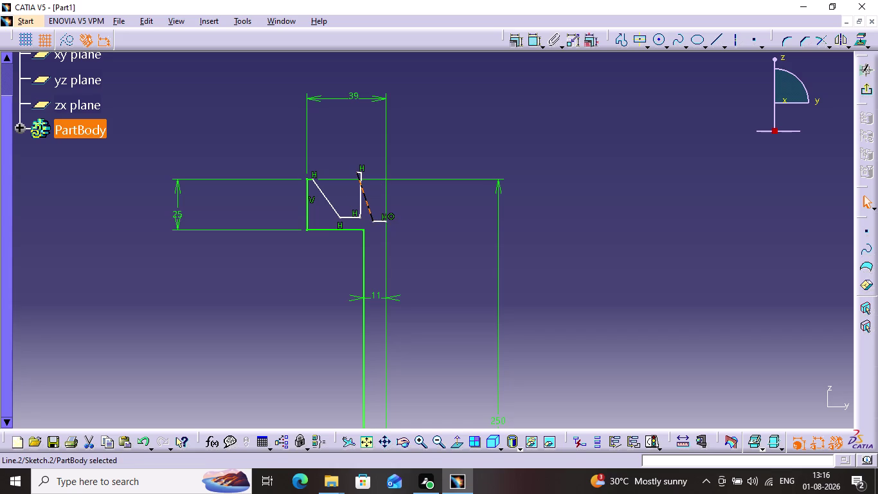
click(370, 208)
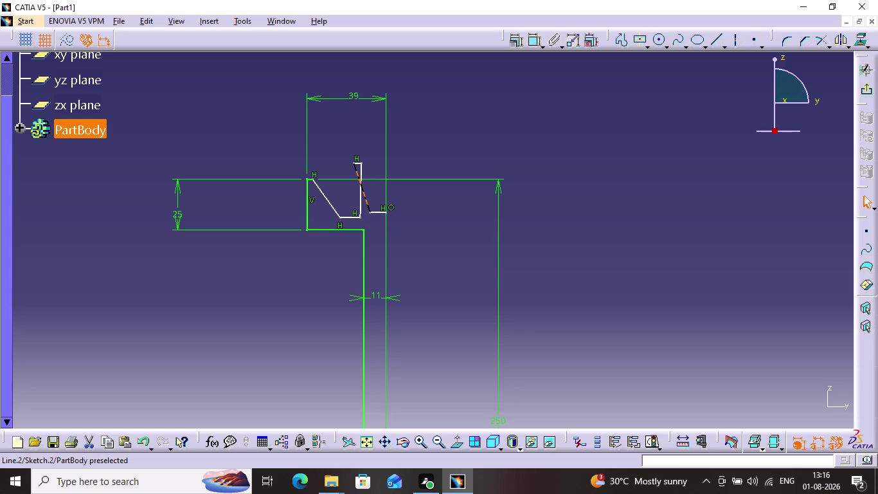
Box-select the tangled groove lines and delete them.
drag(378, 159, 329, 202)
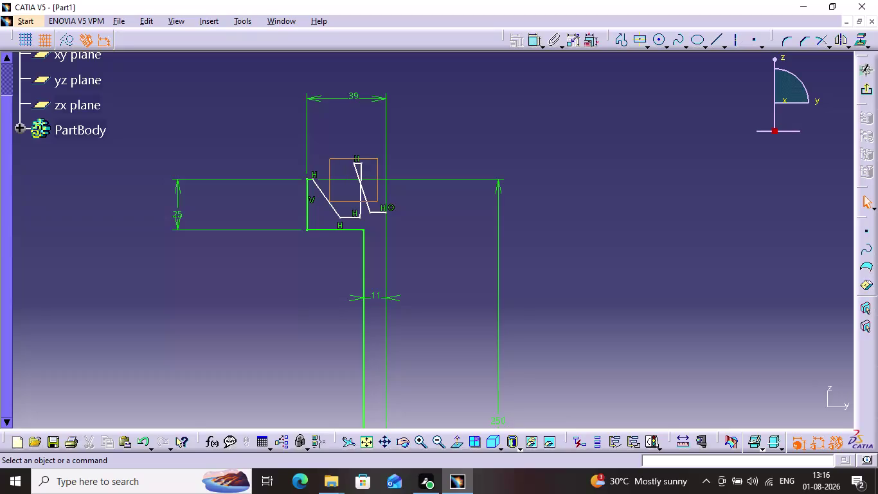
drag(330, 202, 317, 218)
key(Delete)
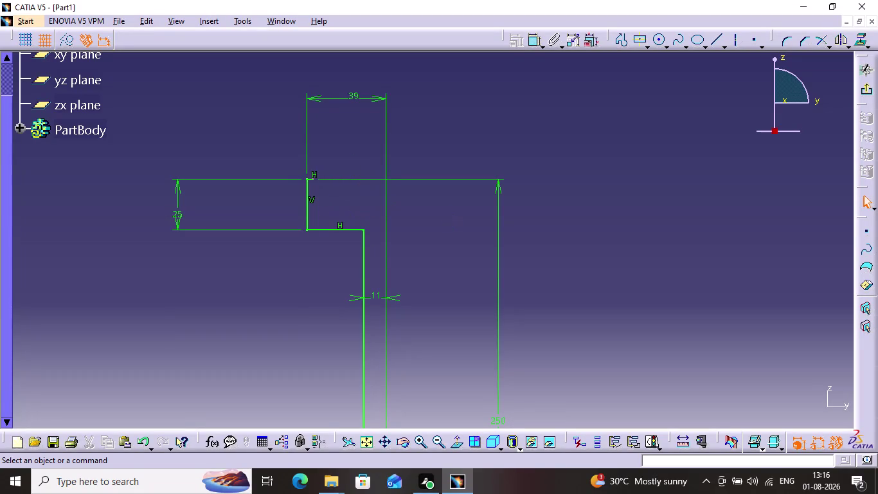
click(621, 46)
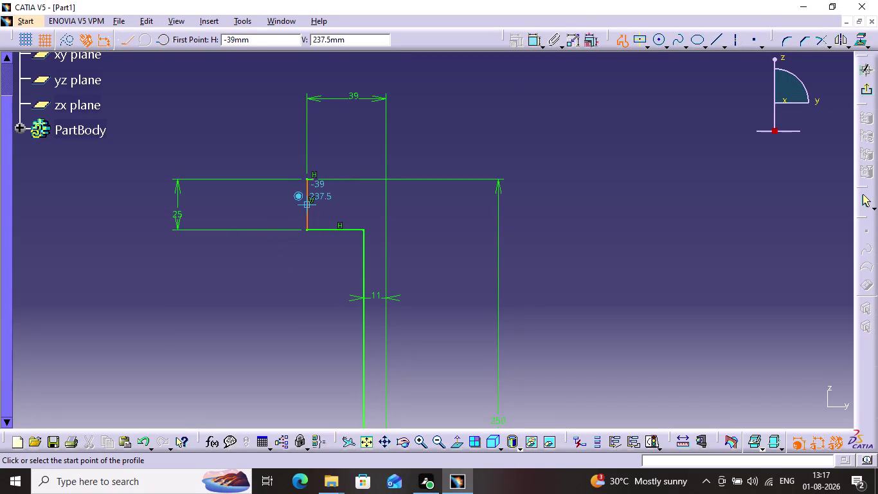
Draw a line chain from the head's top-left corner: groove with 10 mm floor, tooth, then down the shaft.
click(313, 180)
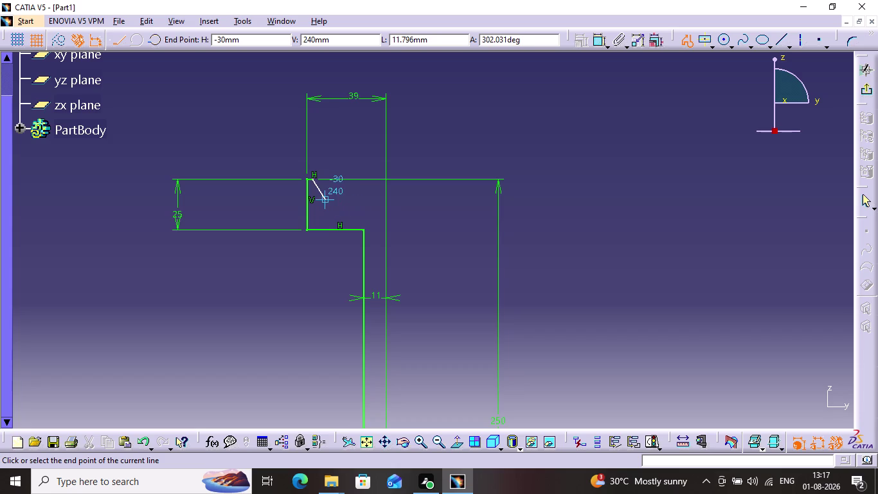
click(334, 209)
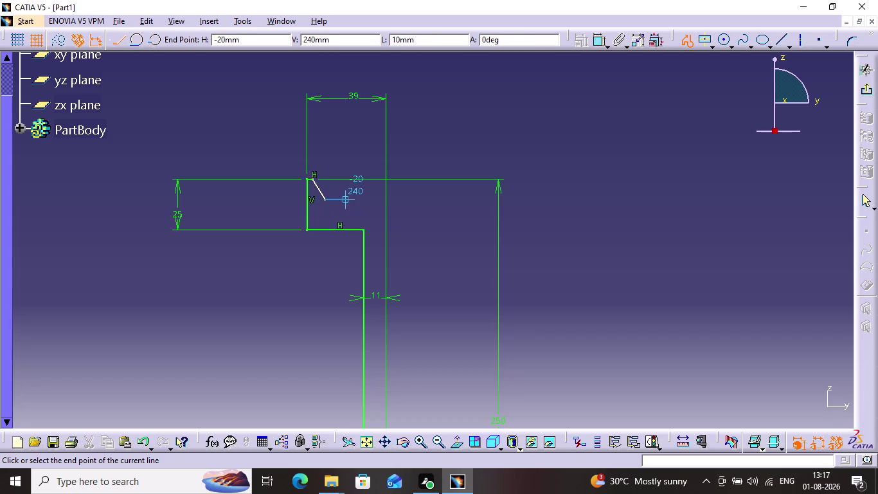
click(341, 204)
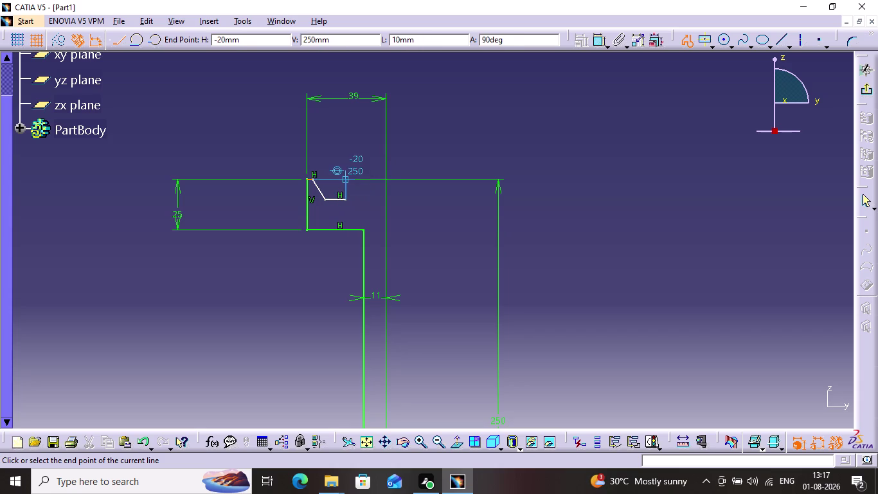
click(357, 179)
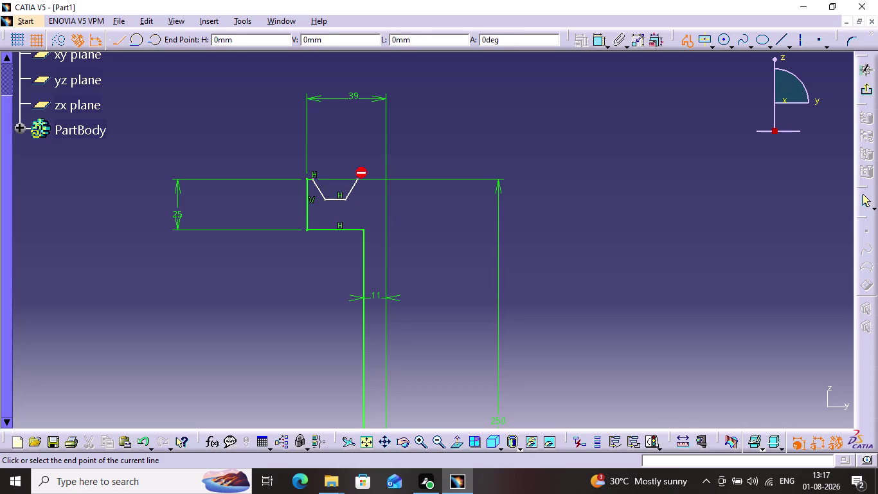
click(369, 178)
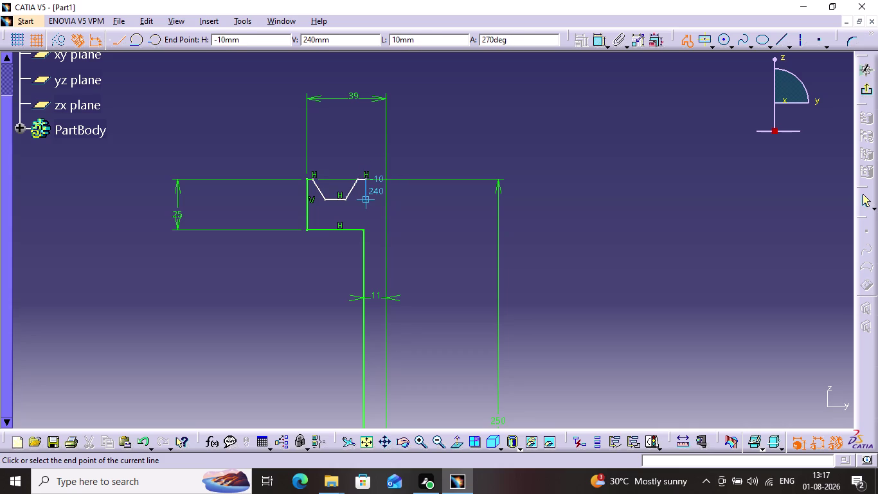
click(378, 201)
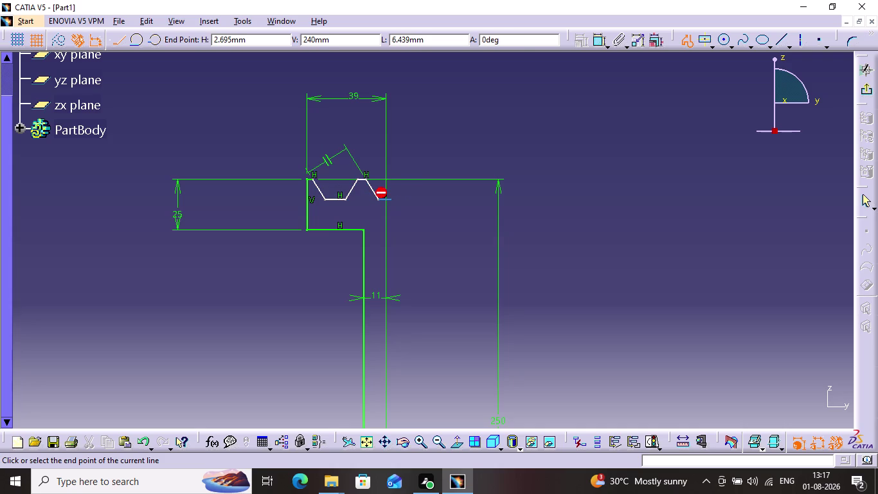
click(386, 198)
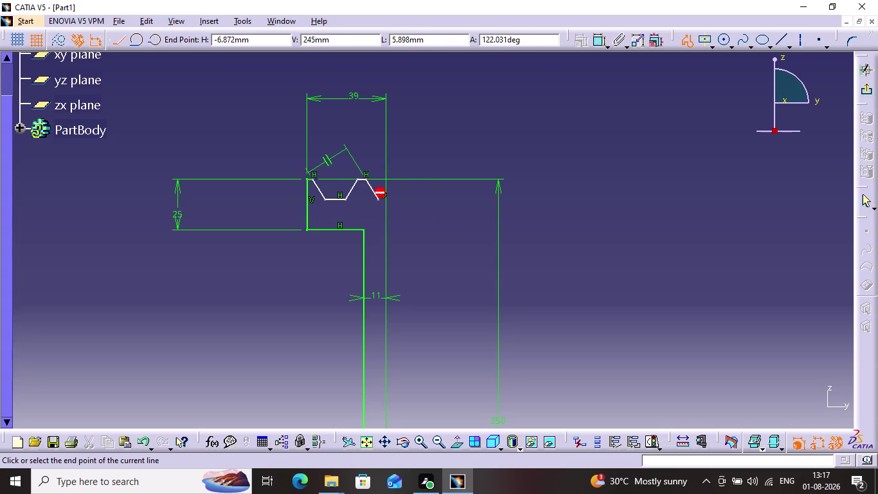
click(428, 444)
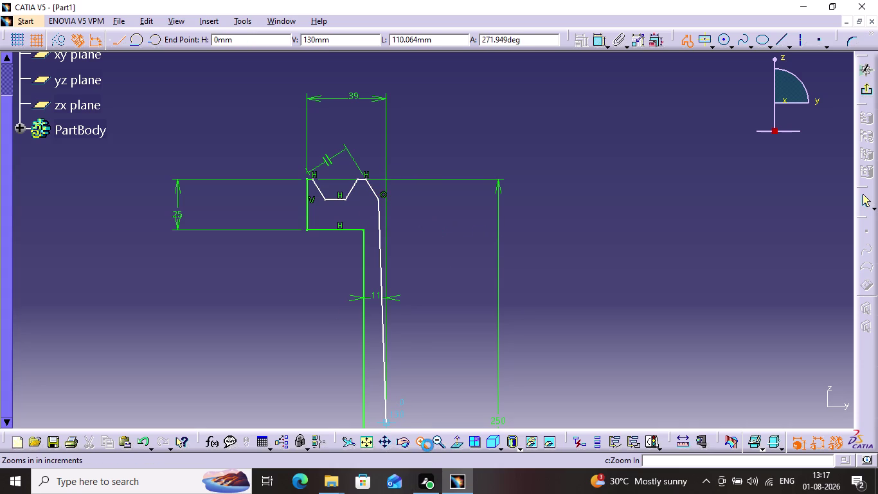
Add the short flat at 240 mm height and end the profile on the head's edge.
triple_click(427, 445)
triple_click(427, 445)
triple_click(428, 445)
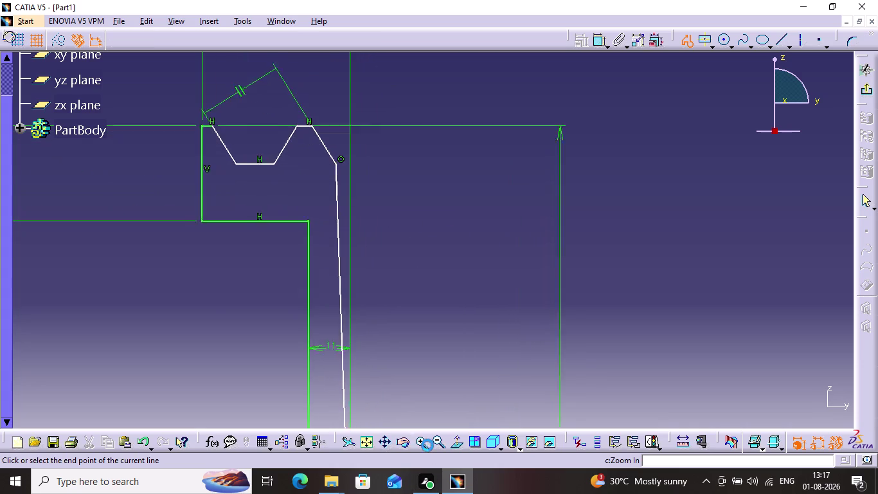
triple_click(427, 444)
click(427, 445)
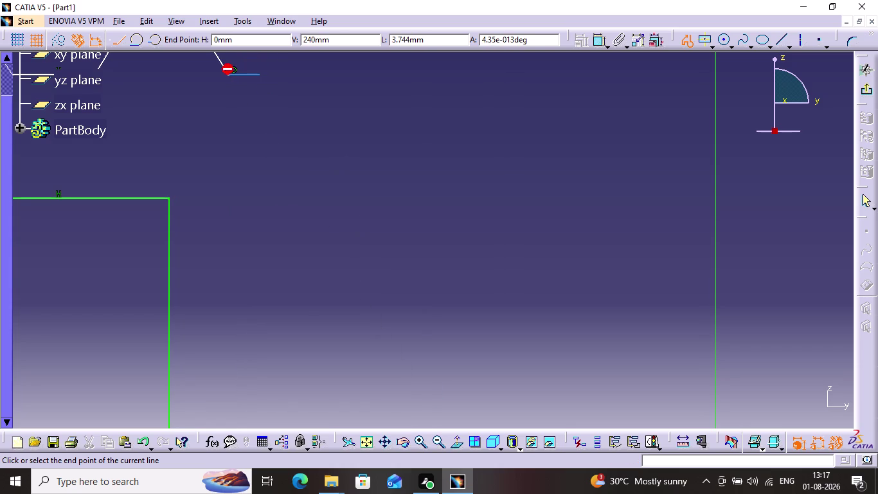
click(257, 75)
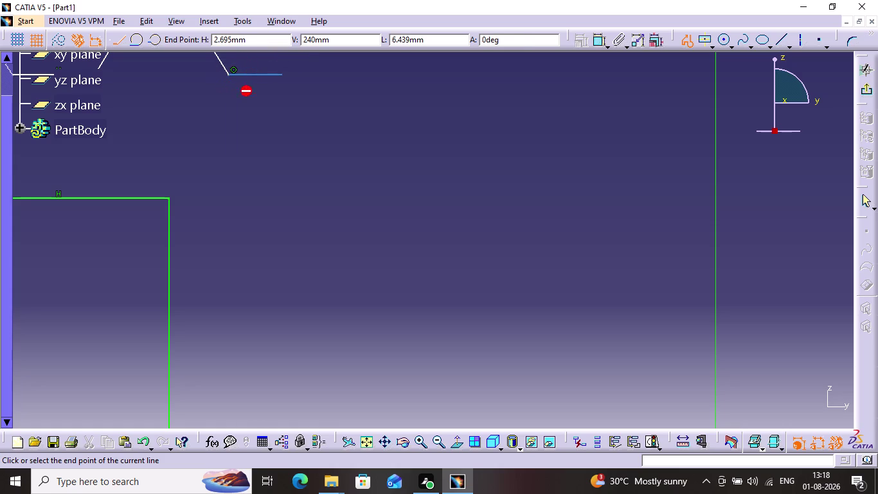
click(287, 88)
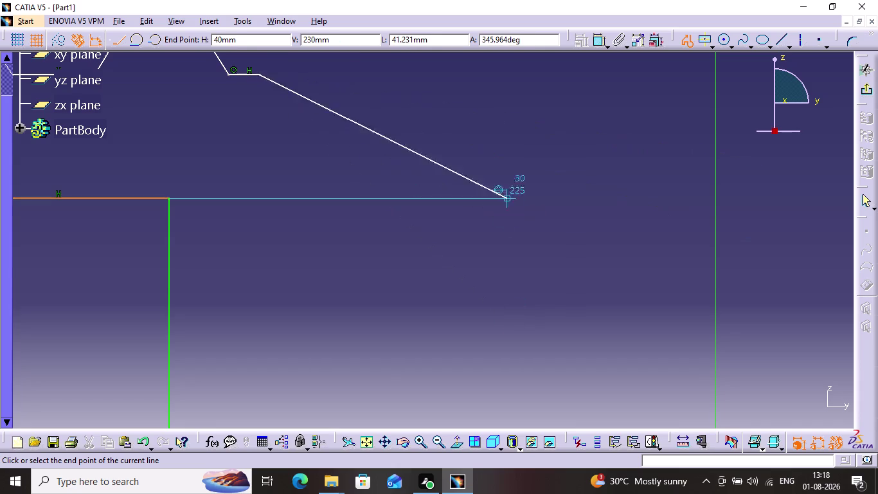
click(684, 41)
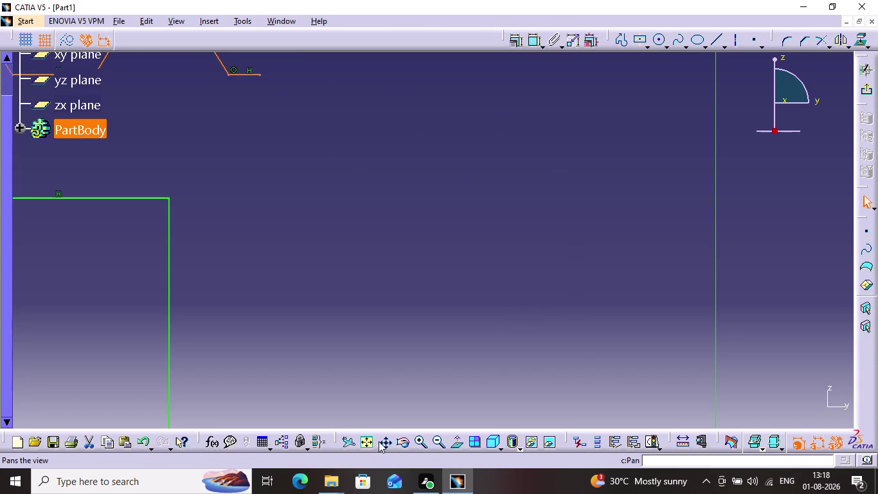
click(374, 444)
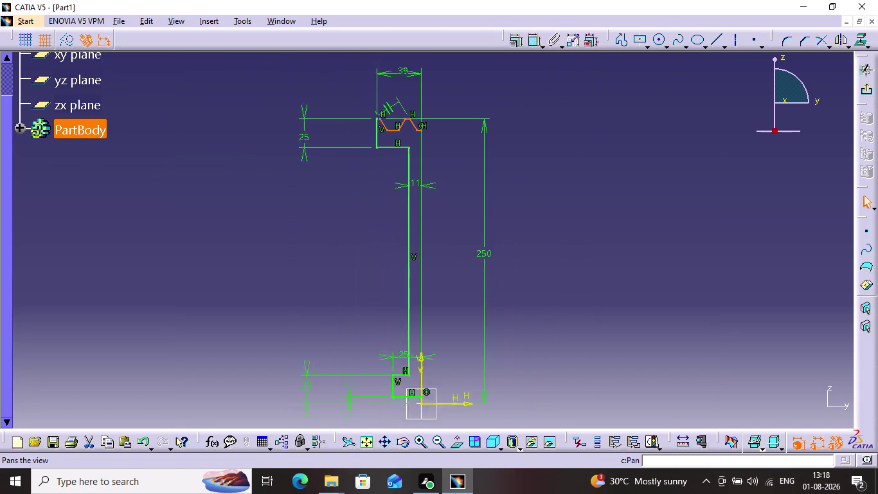
Zoom and pan until the V-groove fills the view.
click(435, 181)
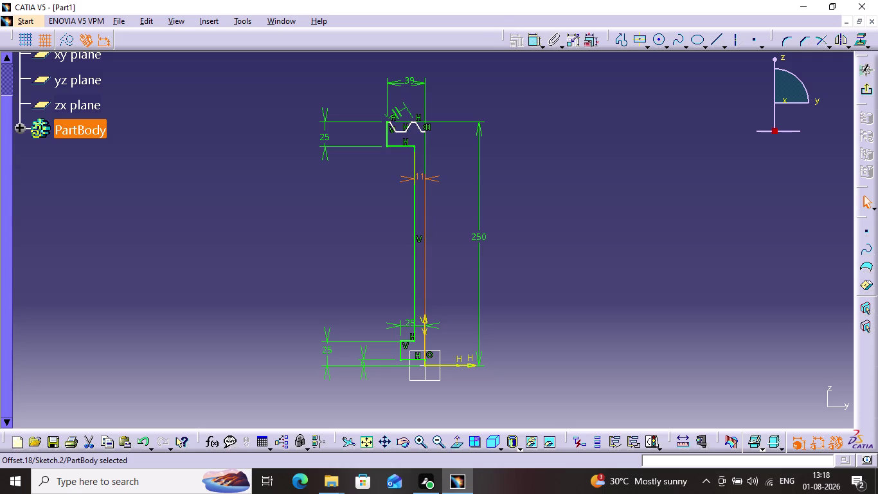
click(397, 130)
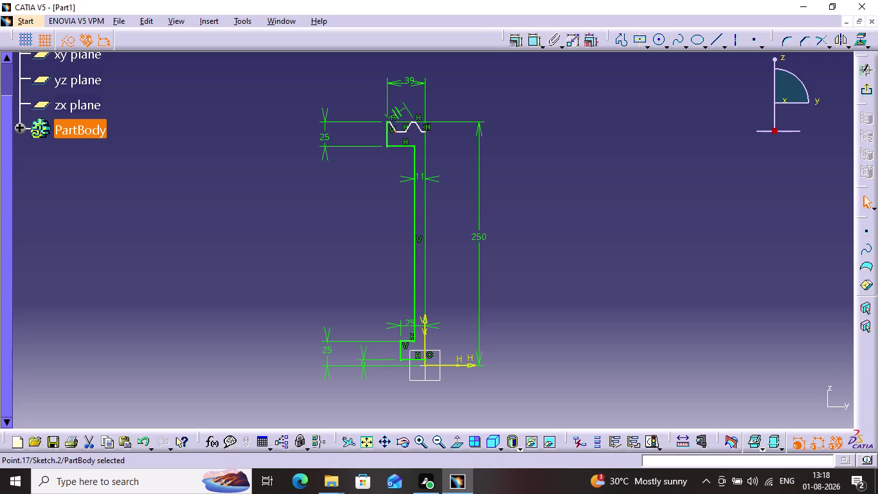
click(446, 148)
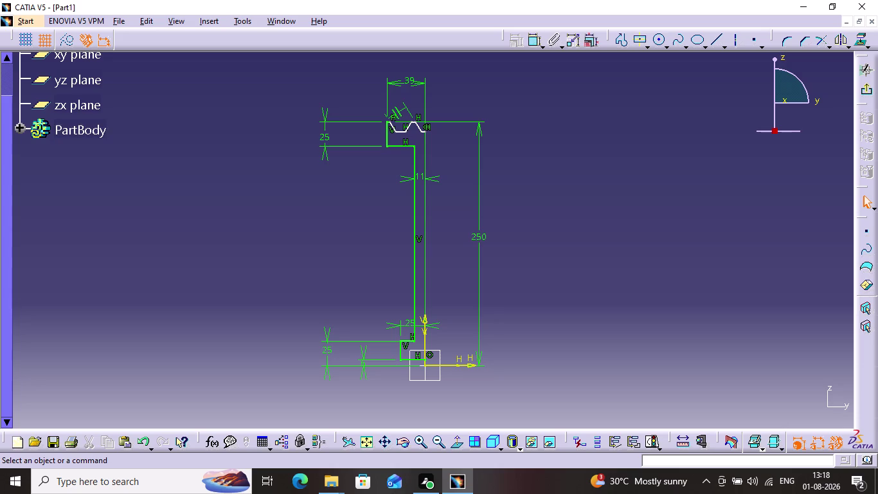
triple_click(416, 440)
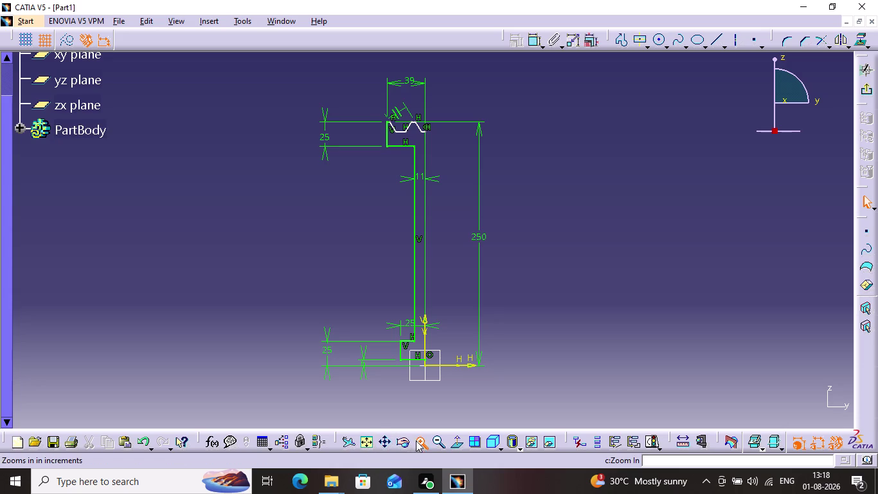
triple_click(416, 440)
triple_click(416, 440)
triple_click(416, 440)
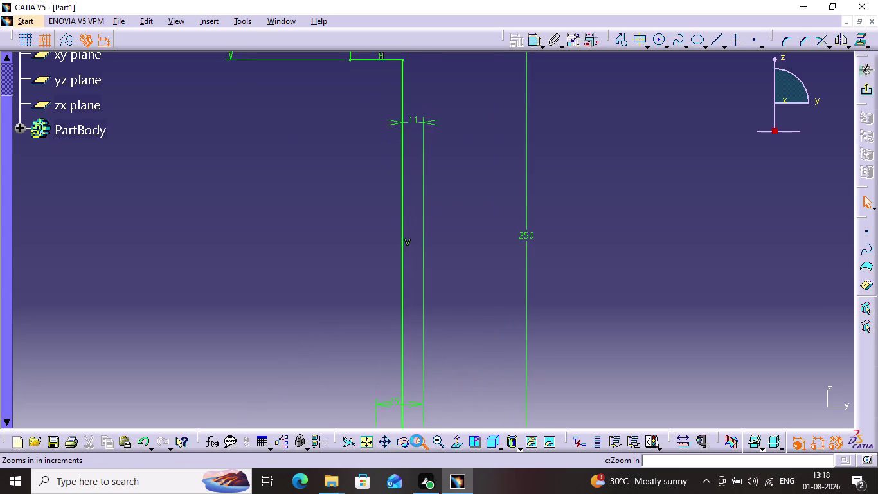
double_click(416, 440)
click(385, 447)
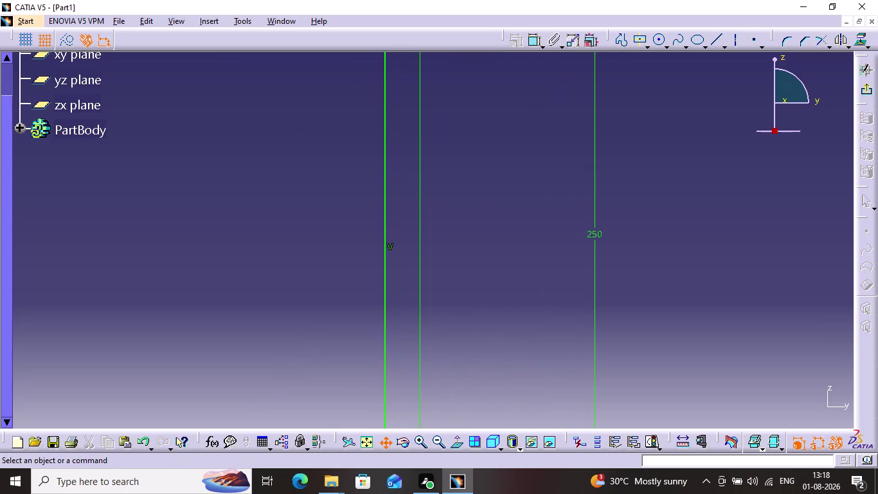
drag(390, 152, 415, 489)
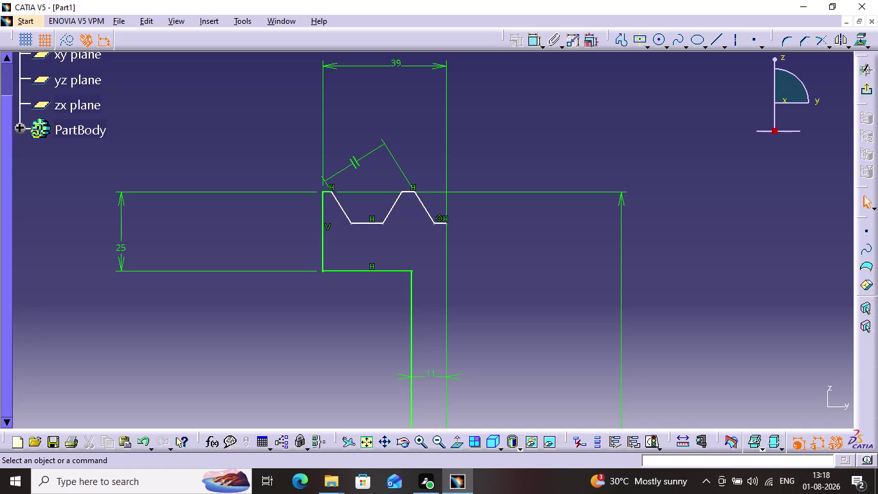
click(423, 207)
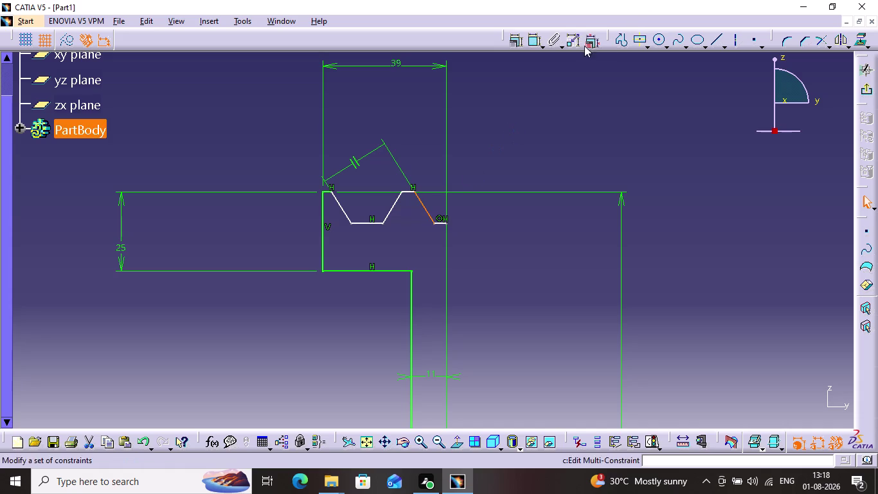
Add an angle dimension between the groove's two slanted flanks, discarding a mistaken first pick.
click(530, 42)
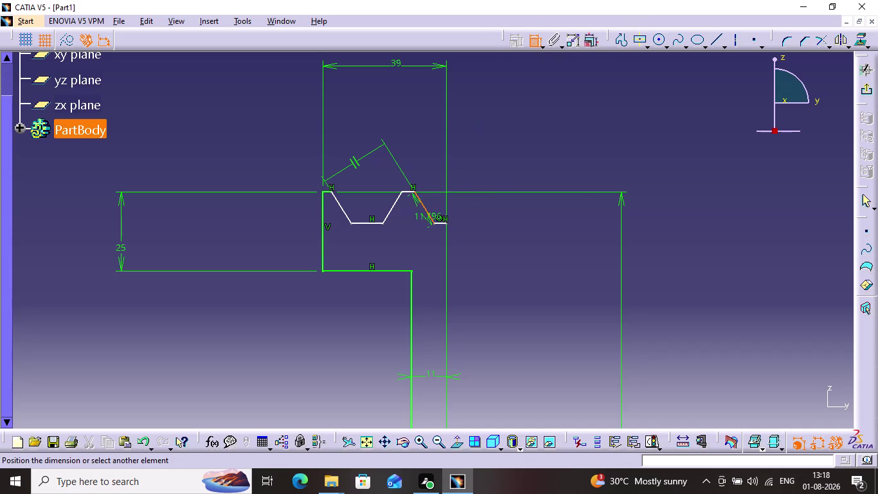
click(445, 222)
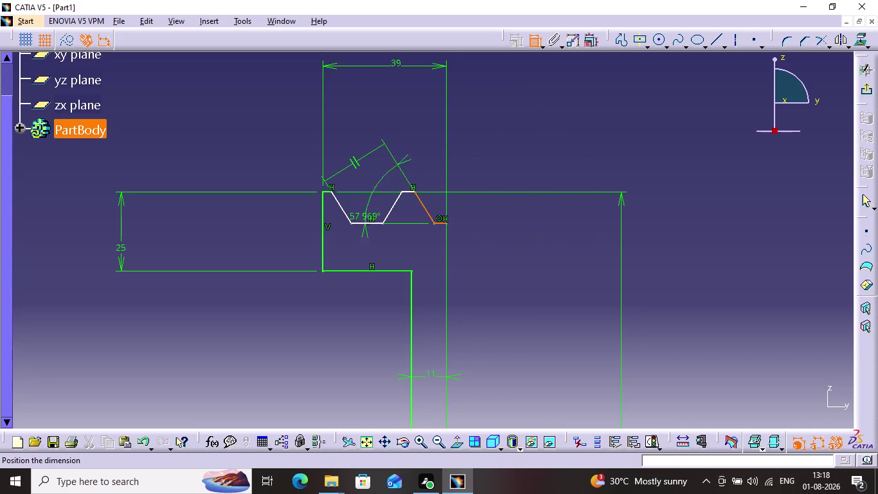
key(Escape)
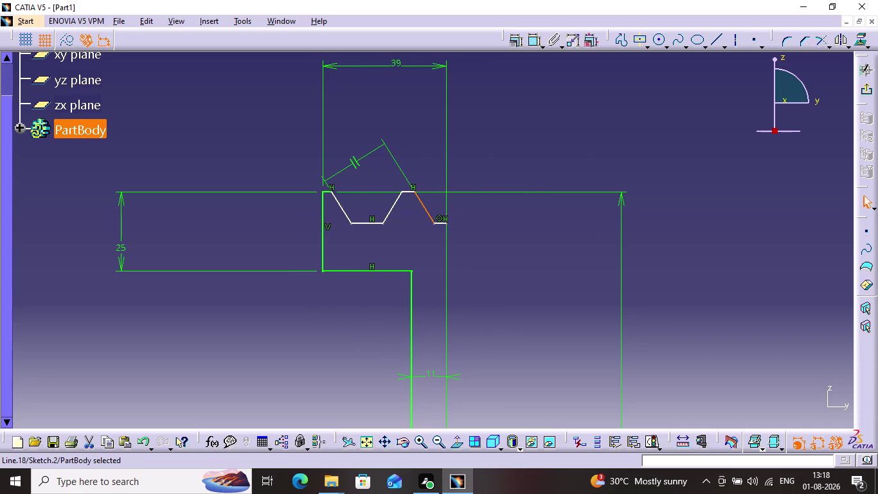
click(341, 208)
click(535, 40)
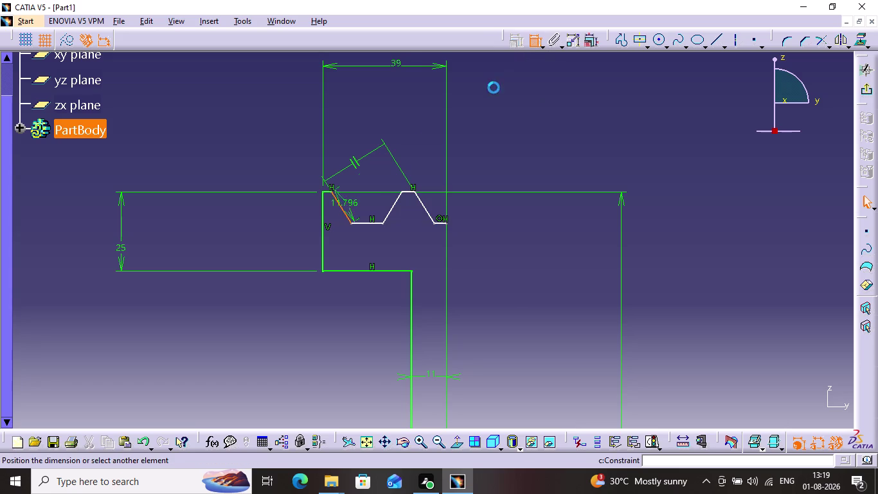
click(390, 209)
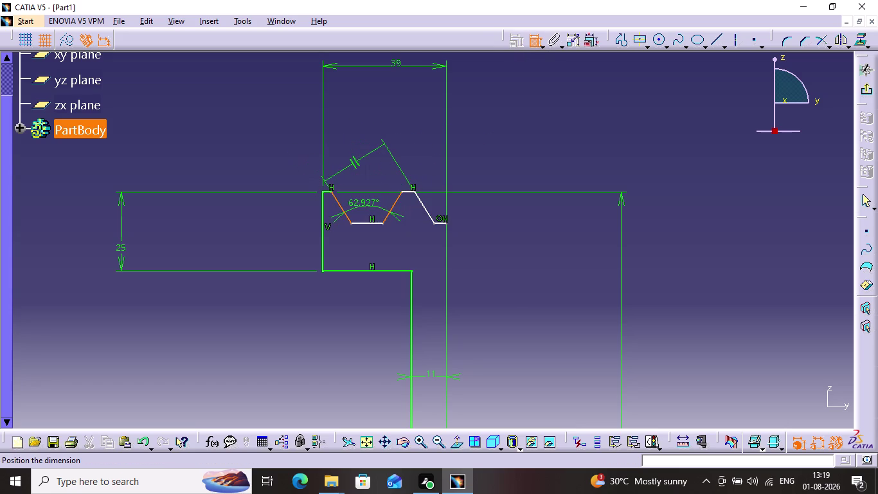
click(364, 206)
Set the groove angle to 40° and begin saving the part.
double_click(364, 203)
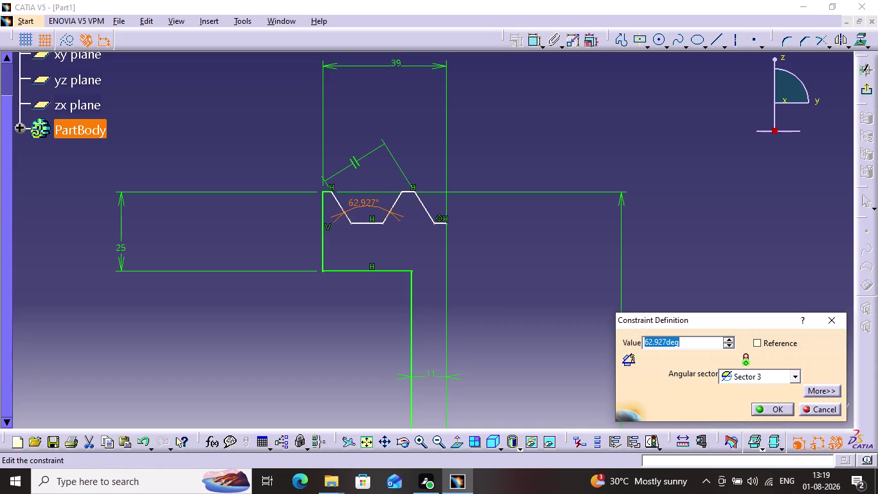
key(4)
key(9)
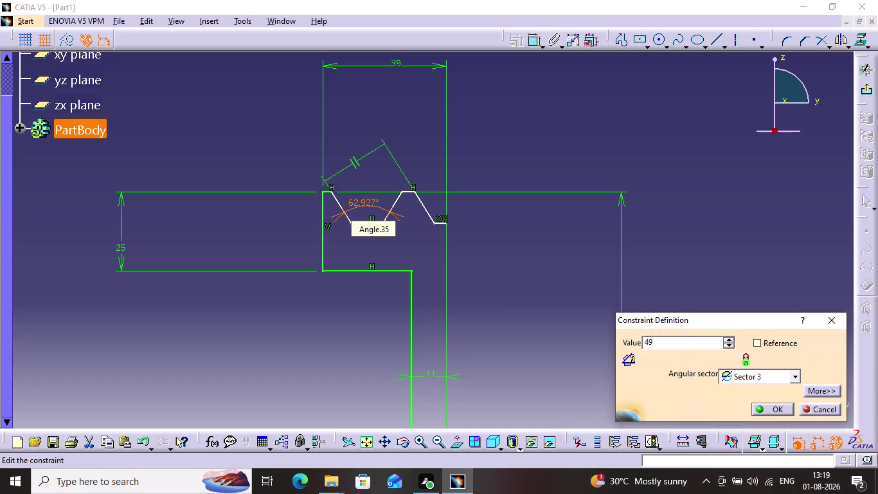
key(BackSpace)
key(0)
key(Return)
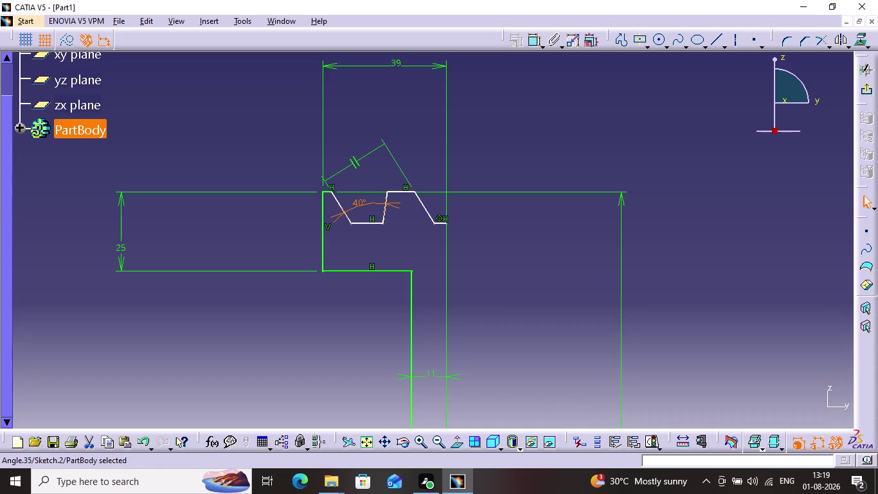
key(ctrl+s)
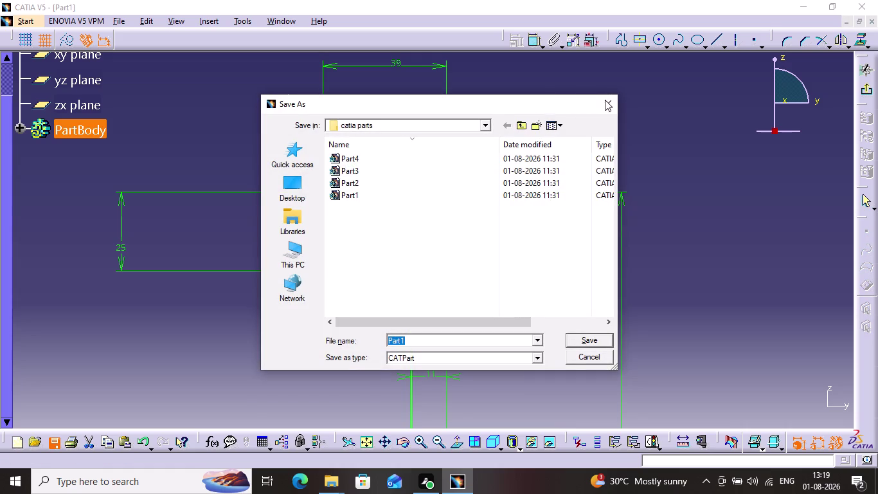
Cancel saving, undo the 40° edit and delete the groove's angle dimension.
click(606, 99)
key(ctrl+z)
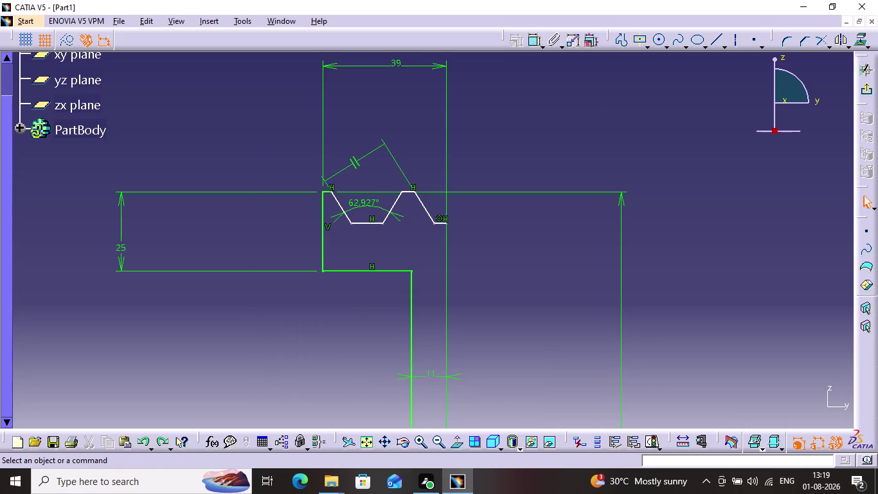
click(370, 202)
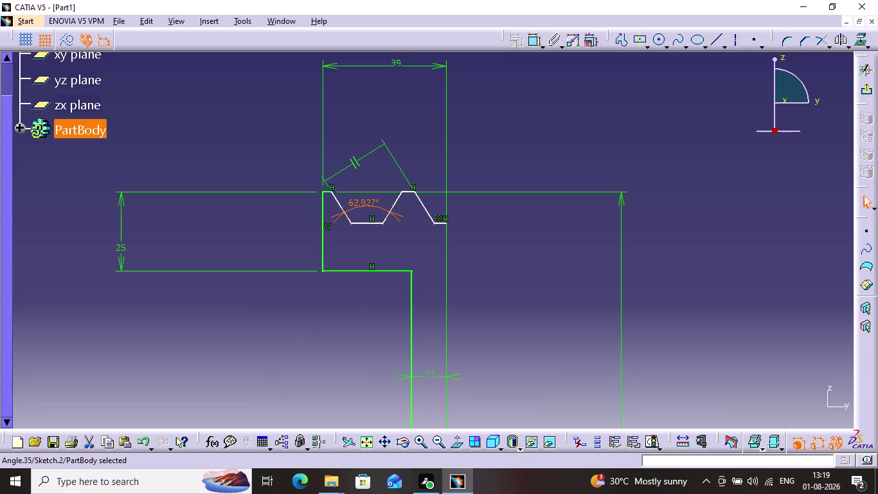
key(Delete)
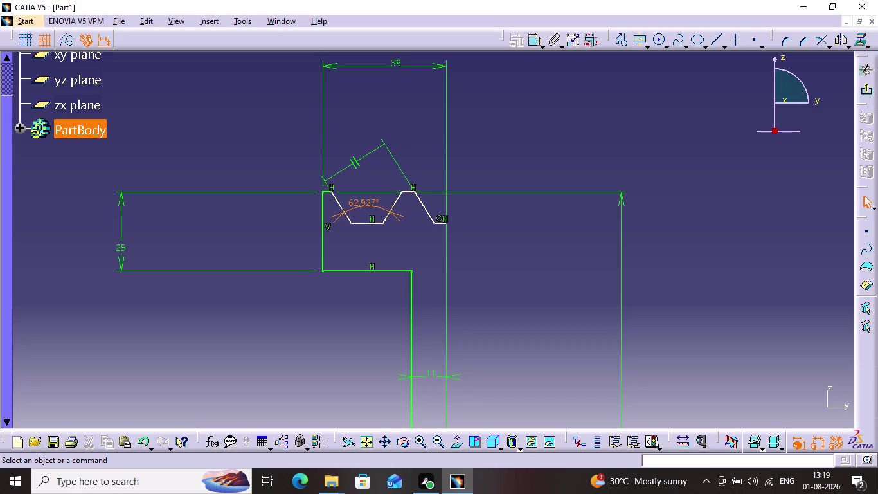
scroll(down, 3)
scroll(up, 3)
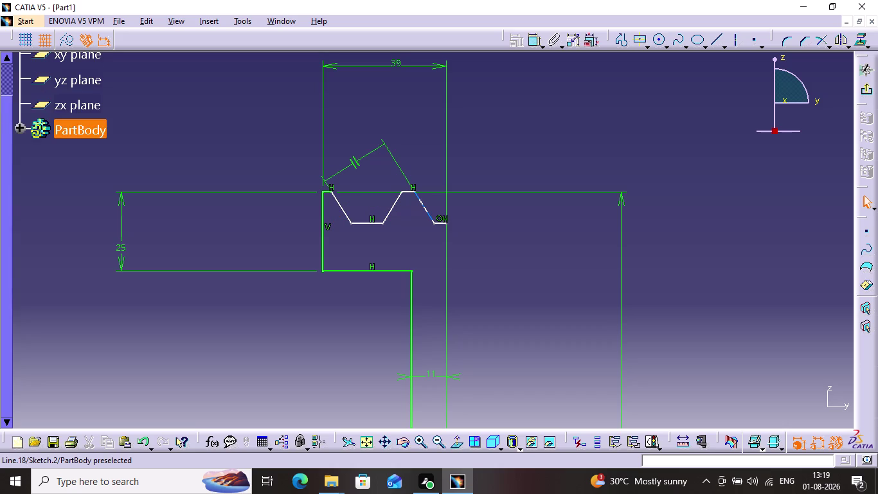
click(368, 223)
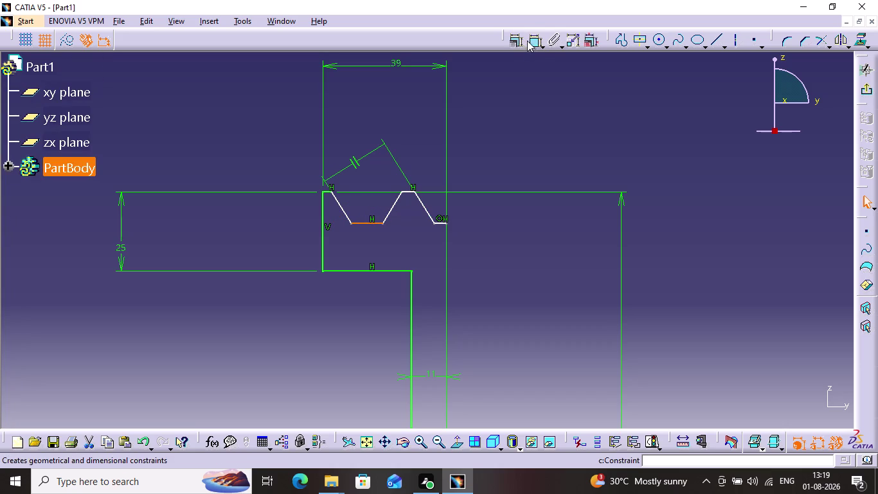
Dimension the groove's bottom flat and change its length from 10 to 5 mm.
click(530, 43)
triple_click(371, 172)
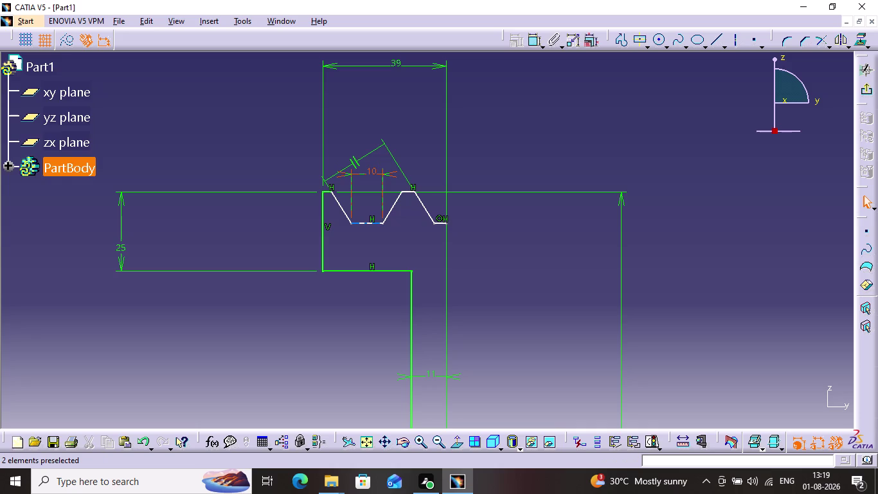
double_click(372, 170)
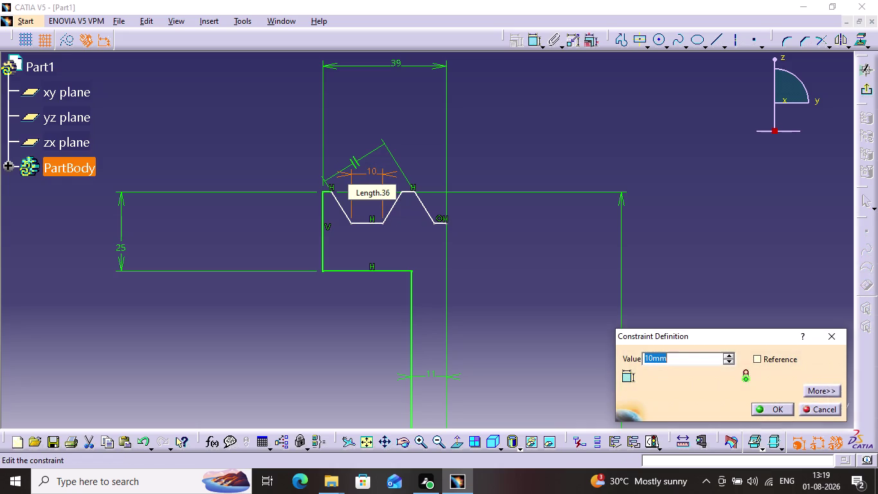
click(381, 177)
key(5)
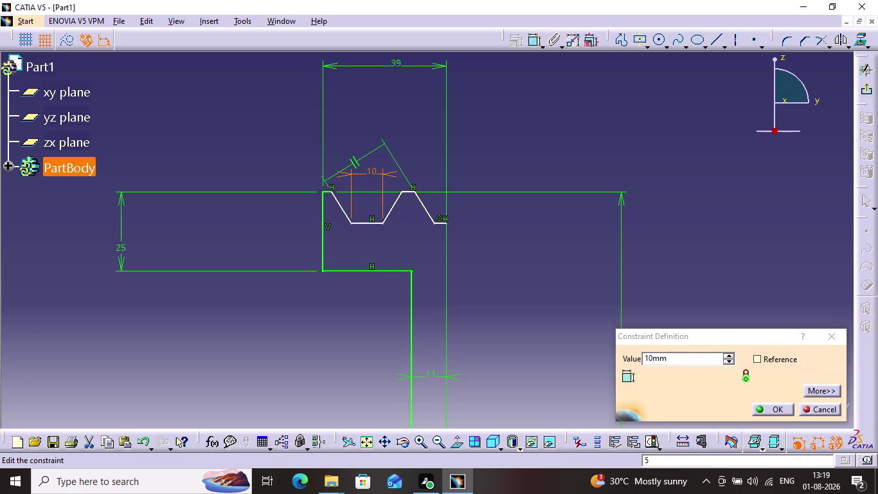
double_click(673, 362)
key(Return)
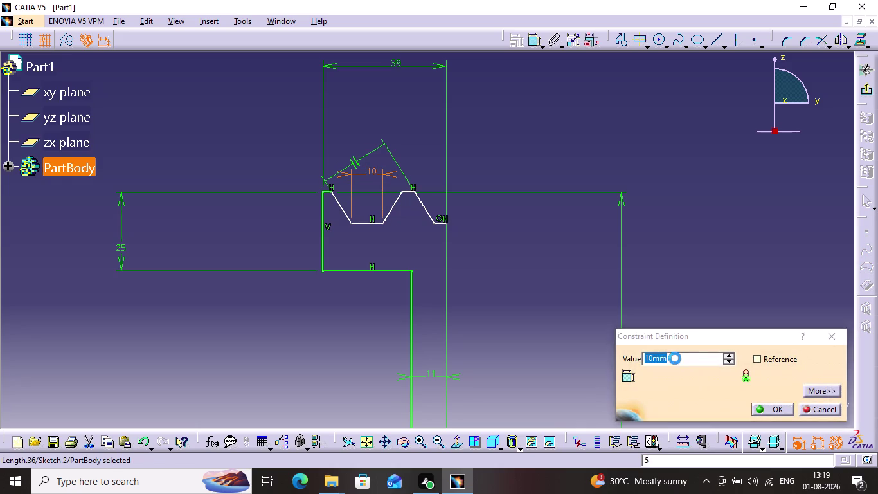
double_click(375, 171)
key(5)
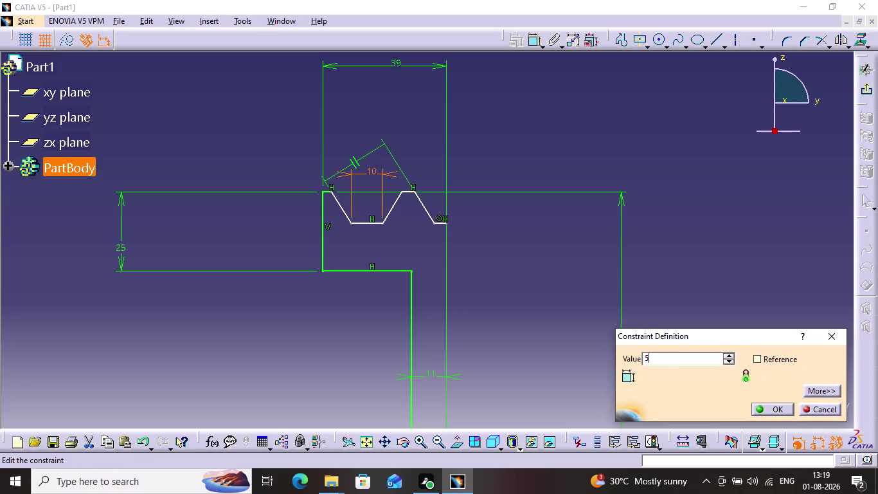
key(Return)
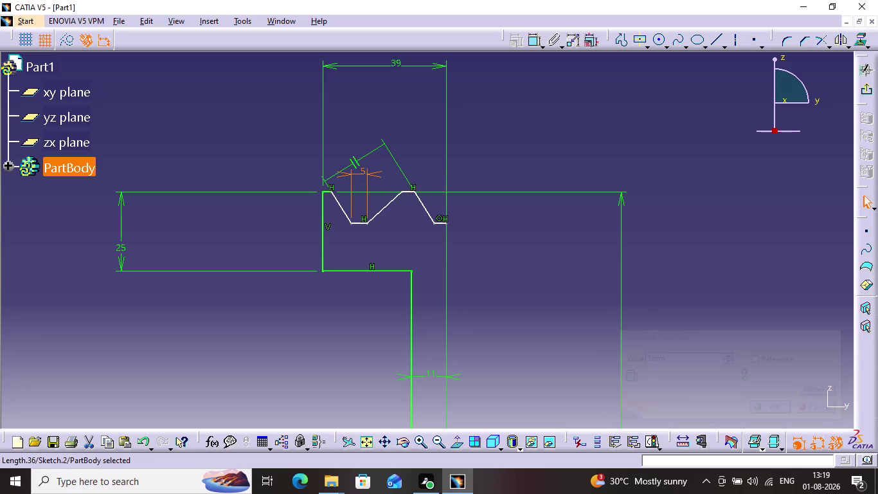
click(405, 191)
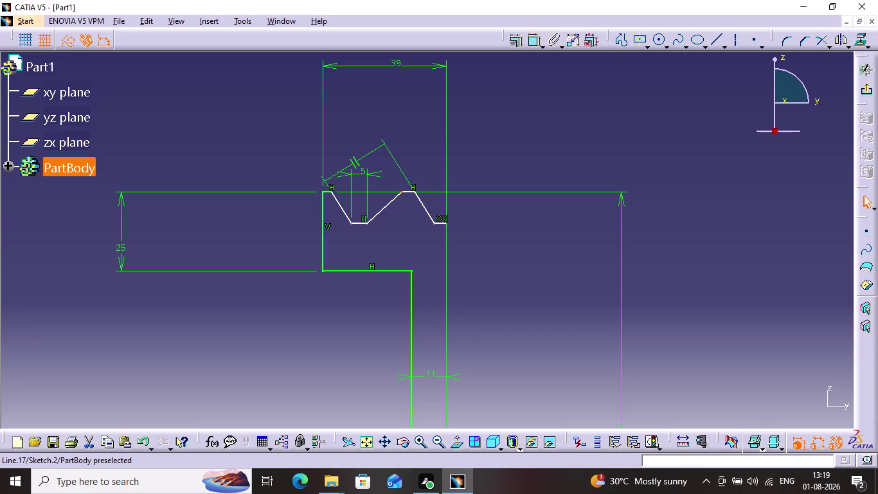
click(408, 190)
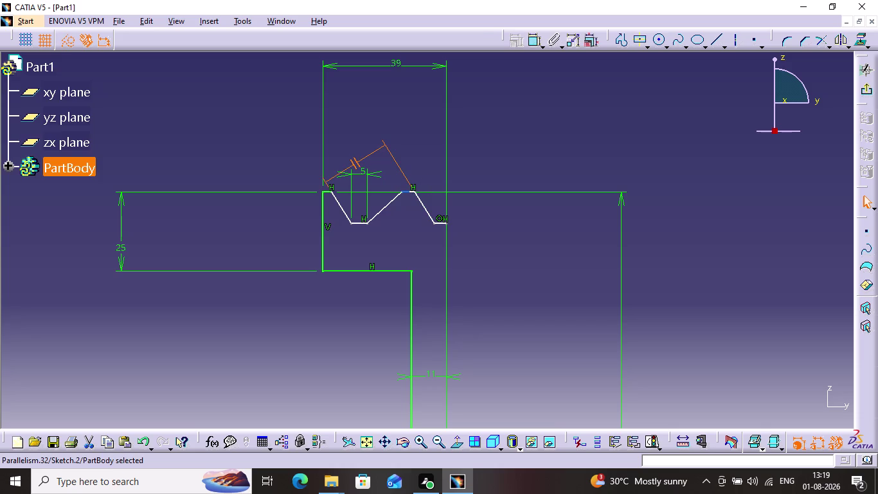
Dimension the ridge's top flat and set its length to 5 mm.
click(411, 191)
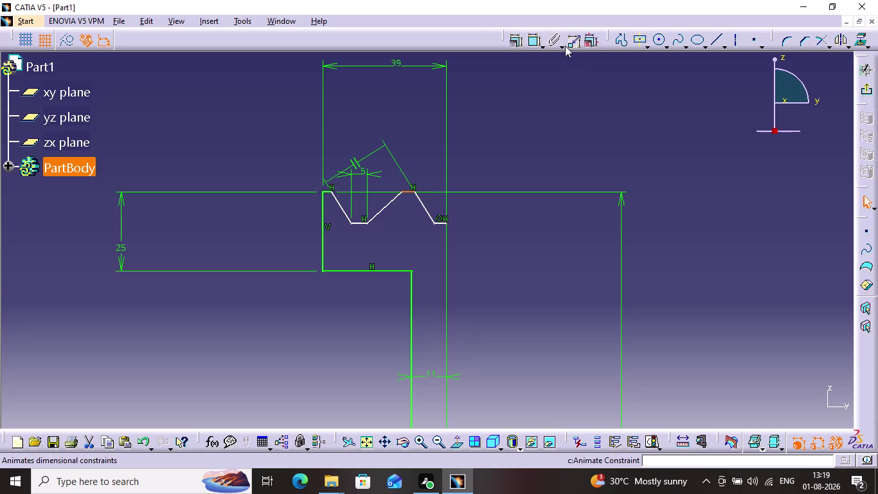
click(535, 37)
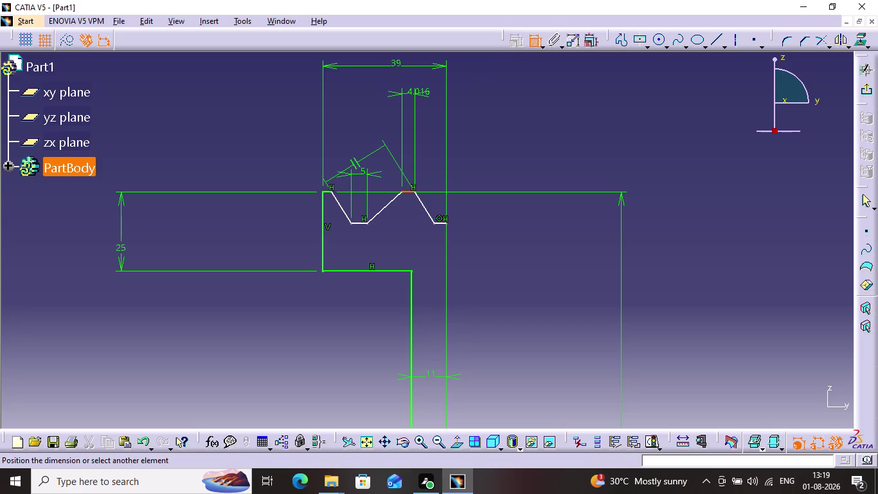
click(428, 92)
double_click(431, 90)
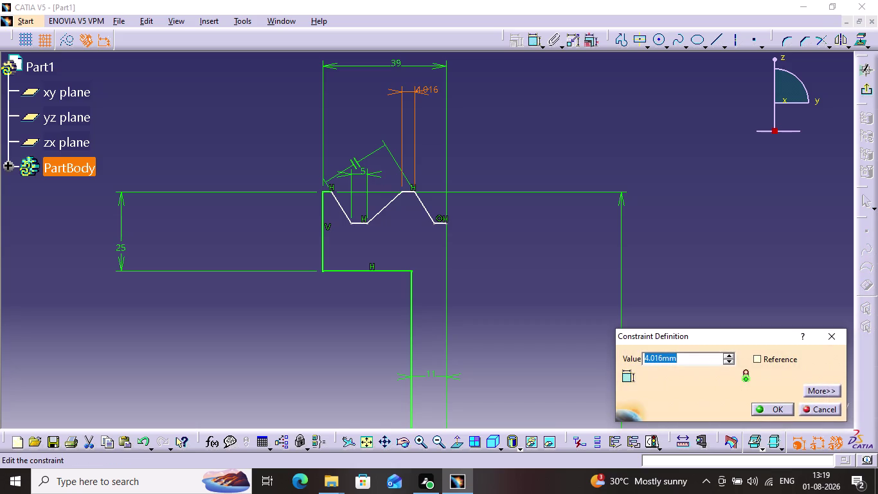
key(5)
key(Return)
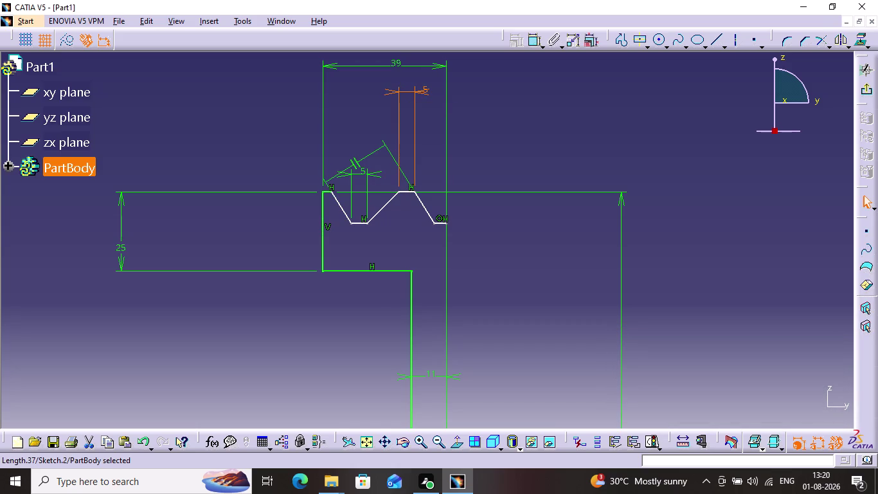
Add an angle between the vertical axis and the groove's right flank, set to 20°.
click(435, 440)
click(436, 441)
click(435, 440)
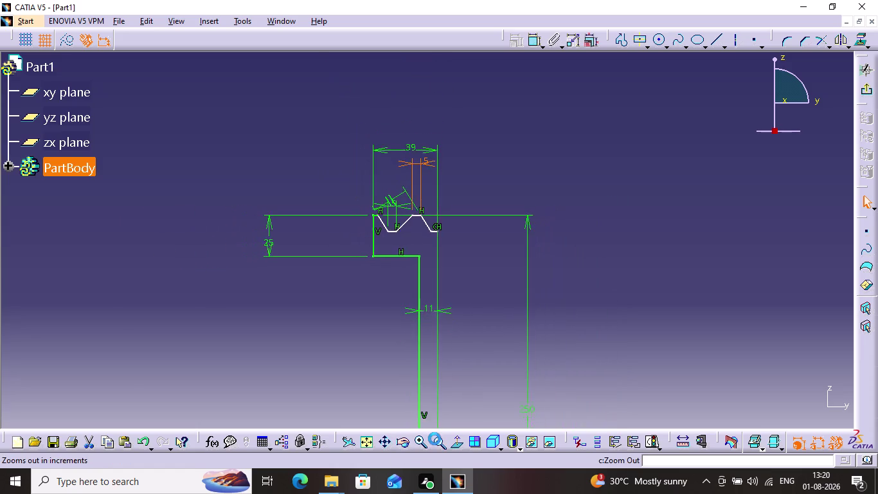
click(434, 438)
double_click(431, 436)
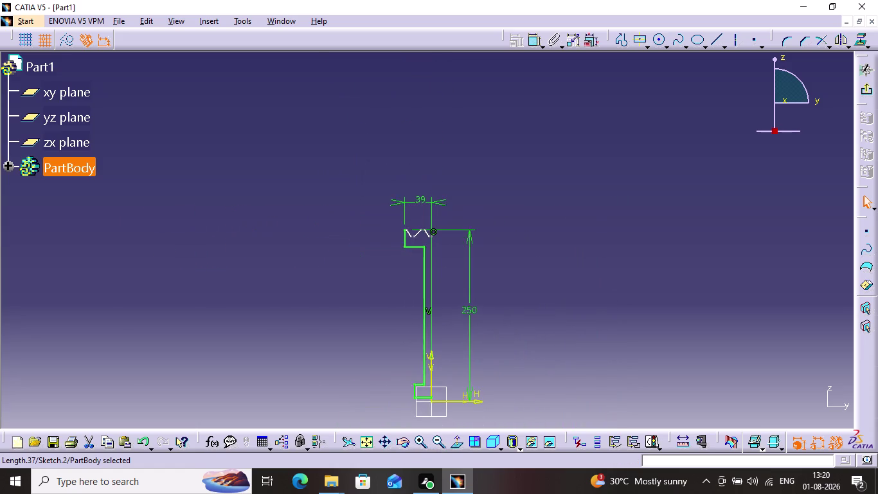
click(430, 344)
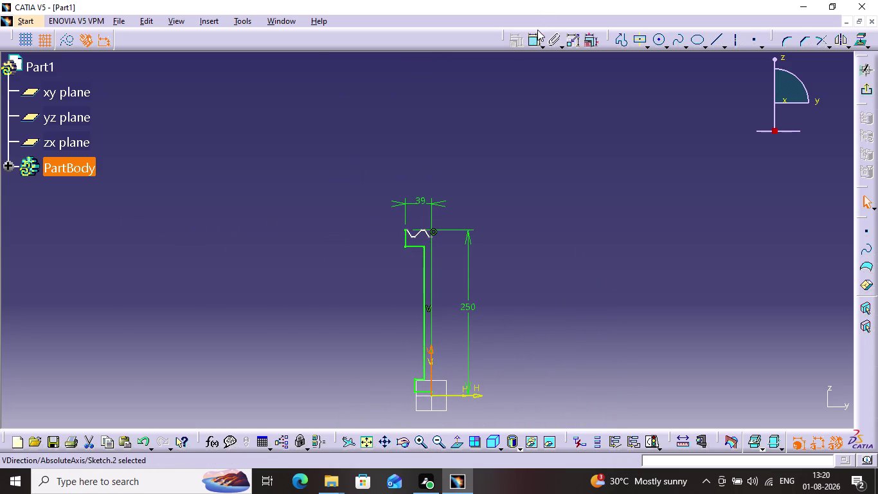
click(533, 36)
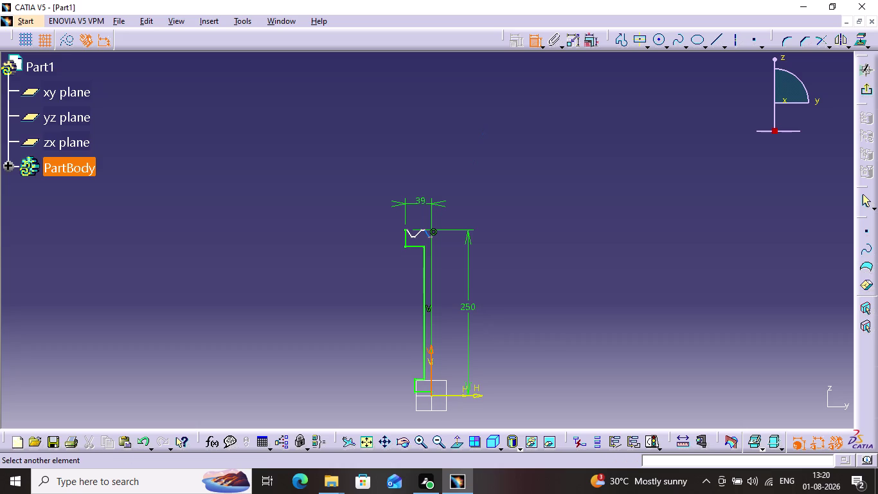
click(426, 234)
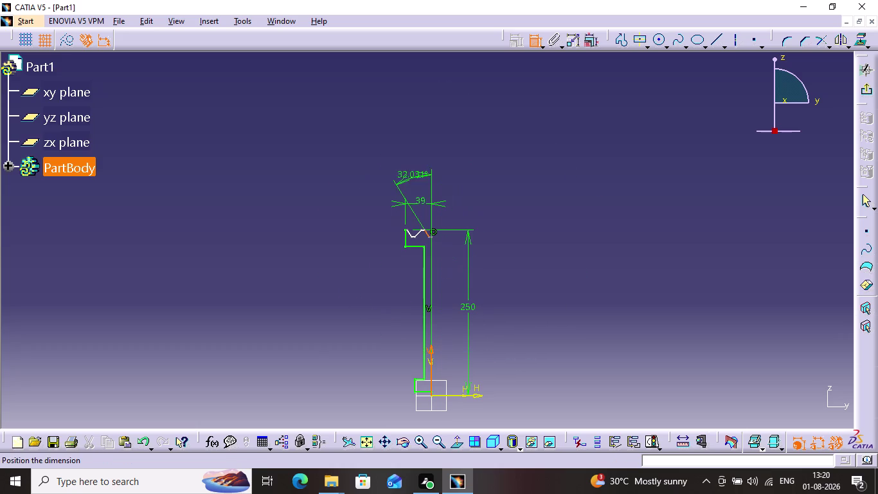
click(422, 181)
double_click(423, 179)
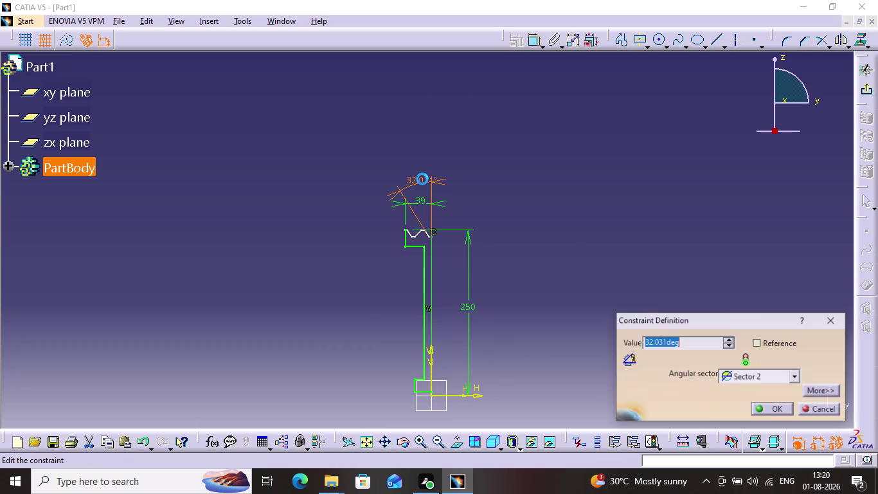
key(2)
key(0)
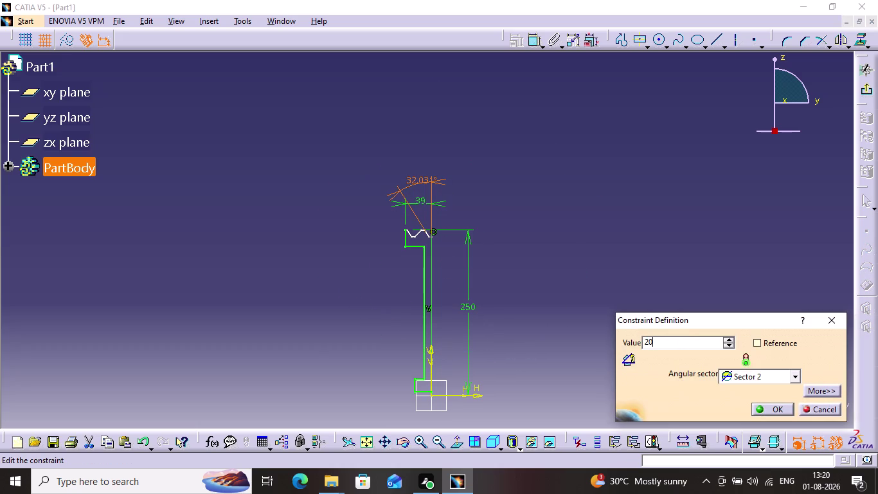
key(Return)
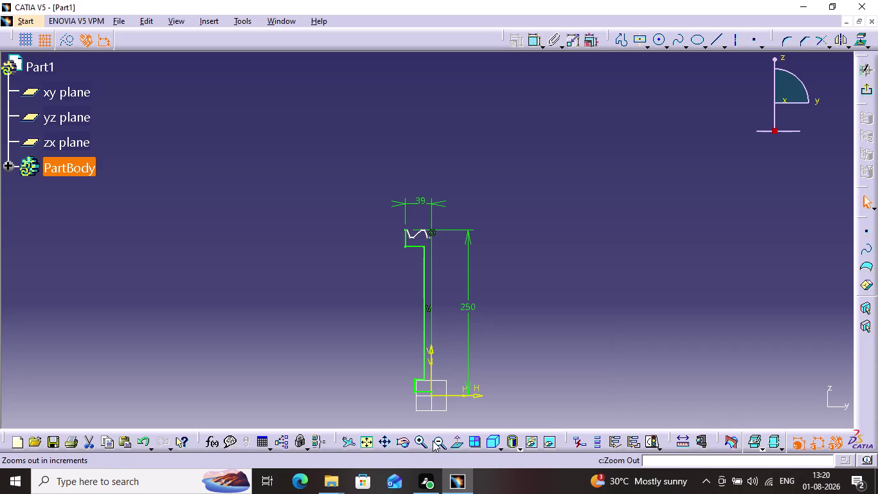
Drag the groove's bottom flat, raised flat and right flank leftward.
triple_click(416, 442)
triple_click(416, 443)
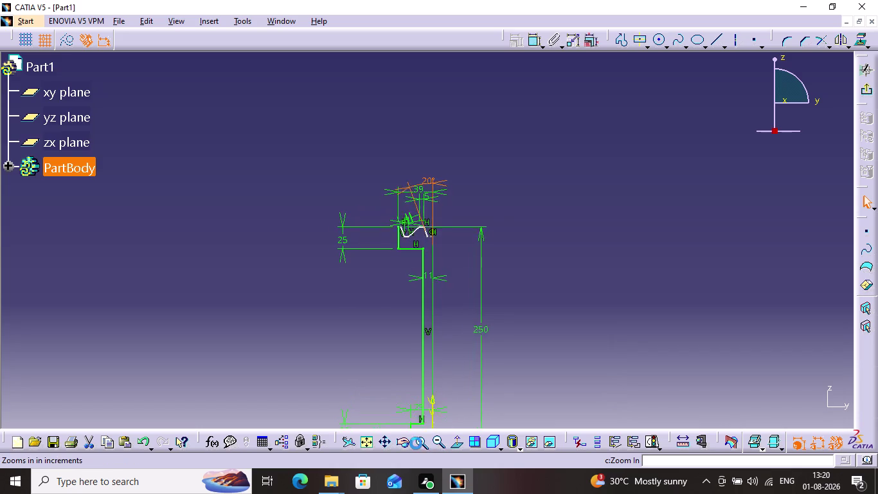
click(418, 441)
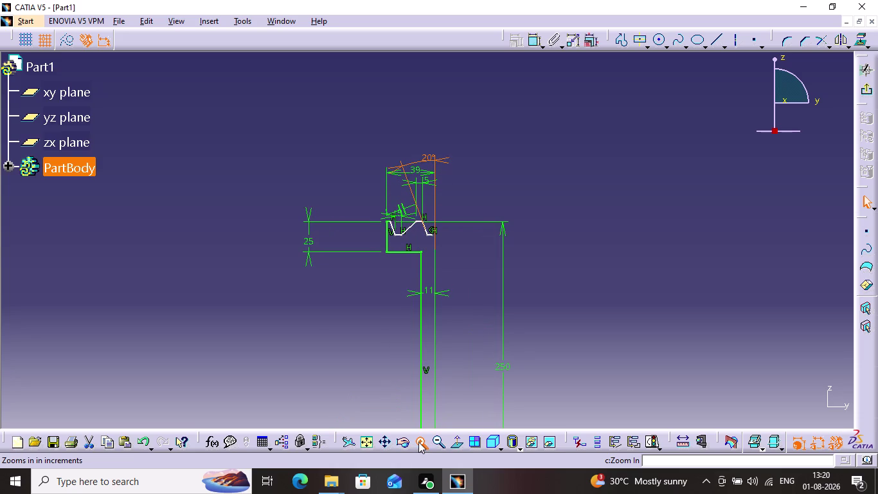
click(420, 441)
click(423, 440)
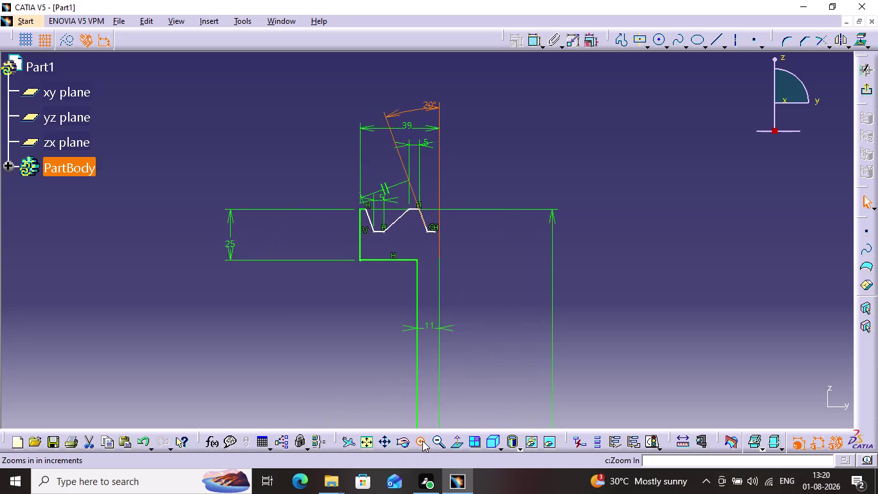
triple_click(423, 440)
triple_click(423, 440)
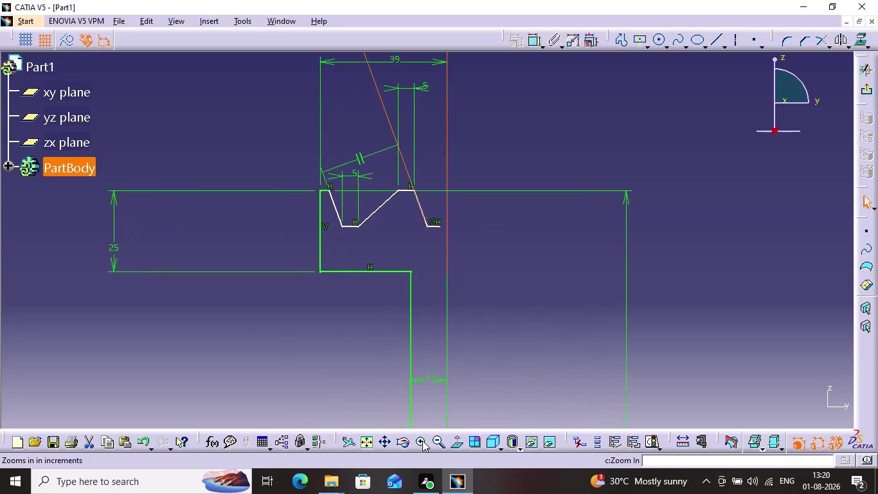
double_click(423, 440)
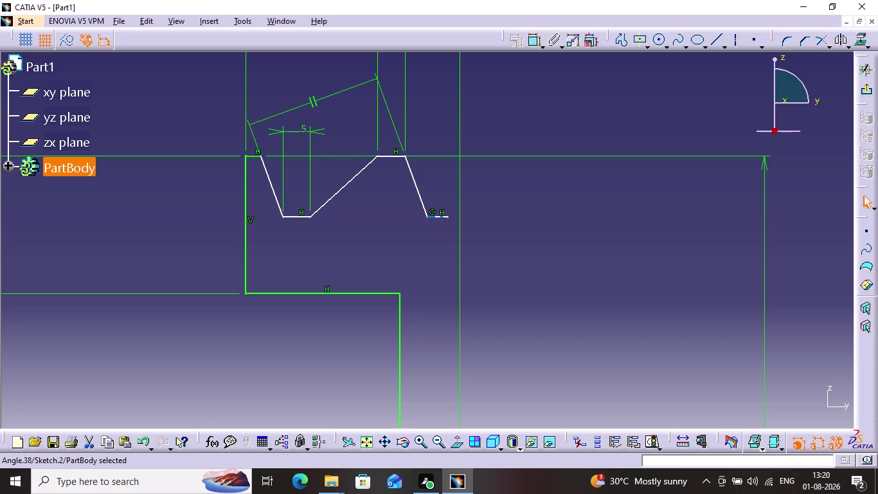
click(435, 217)
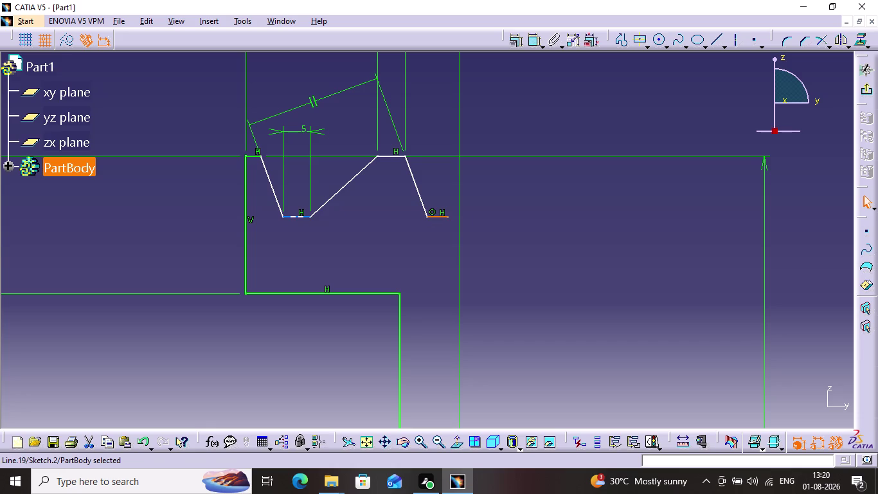
drag(304, 215, 289, 222)
drag(386, 155, 366, 159)
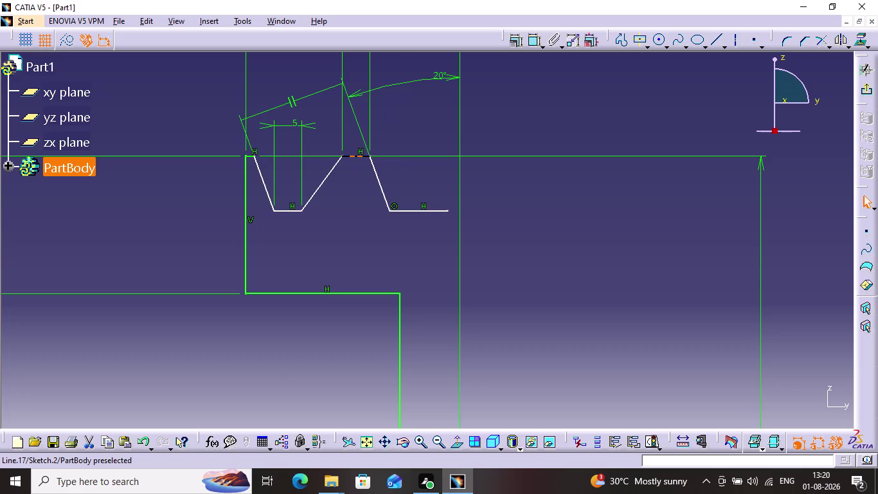
drag(367, 160, 365, 160)
drag(365, 160, 377, 170)
drag(377, 169, 374, 171)
drag(374, 171, 371, 177)
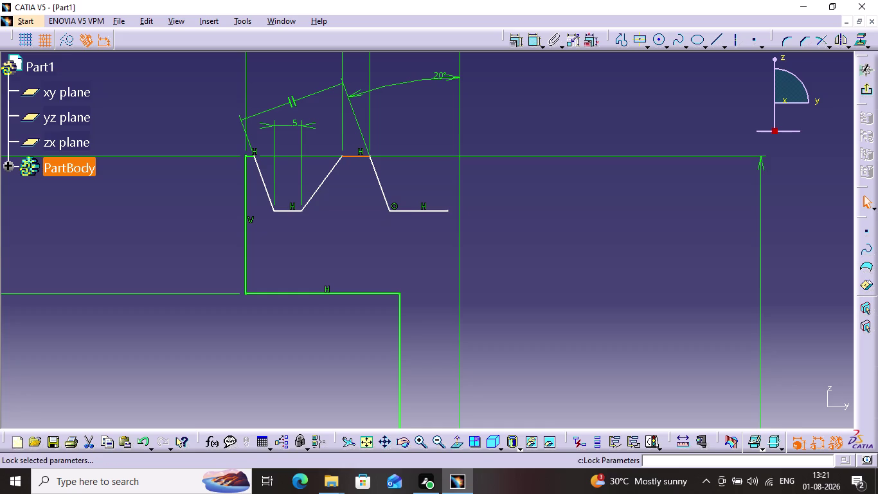
Try dimensioning the head's left edge against the groove flank, cancelling the unwanted 160° angle.
click(246, 203)
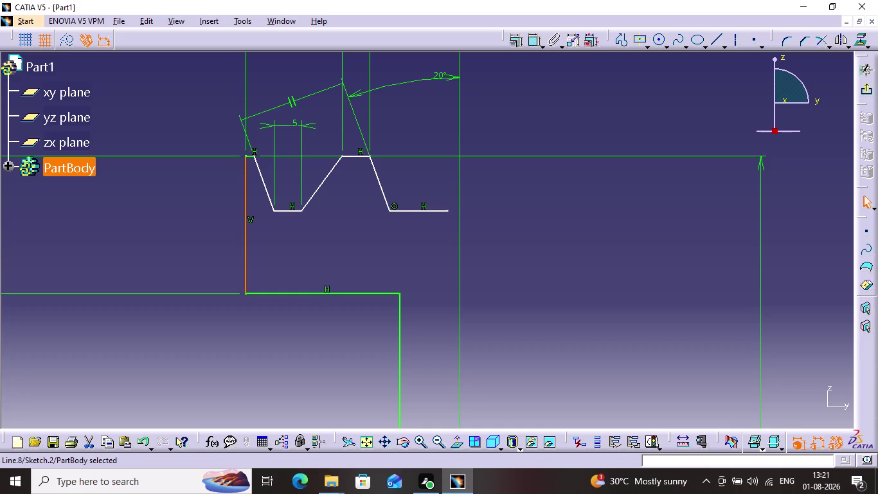
click(535, 39)
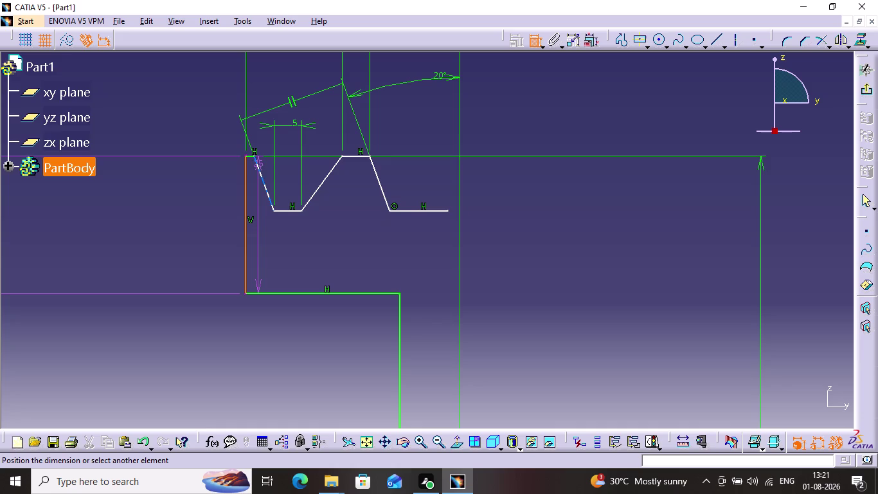
click(261, 171)
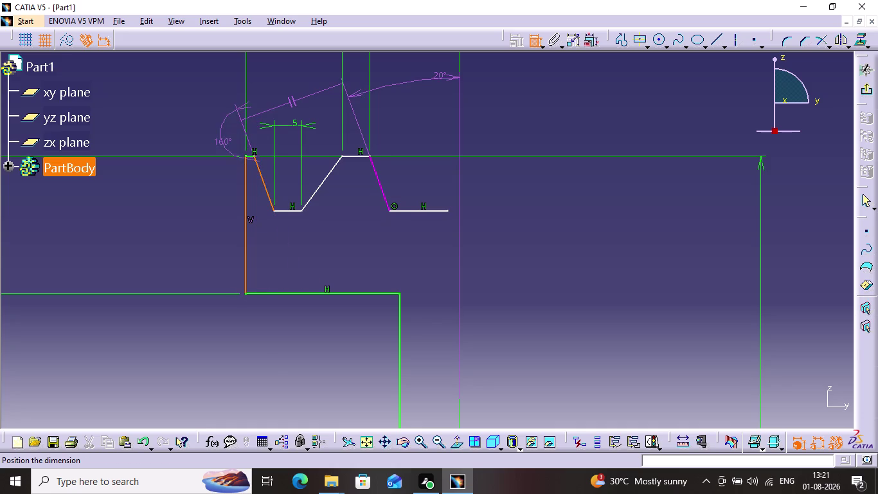
key(Escape)
key(Escape)
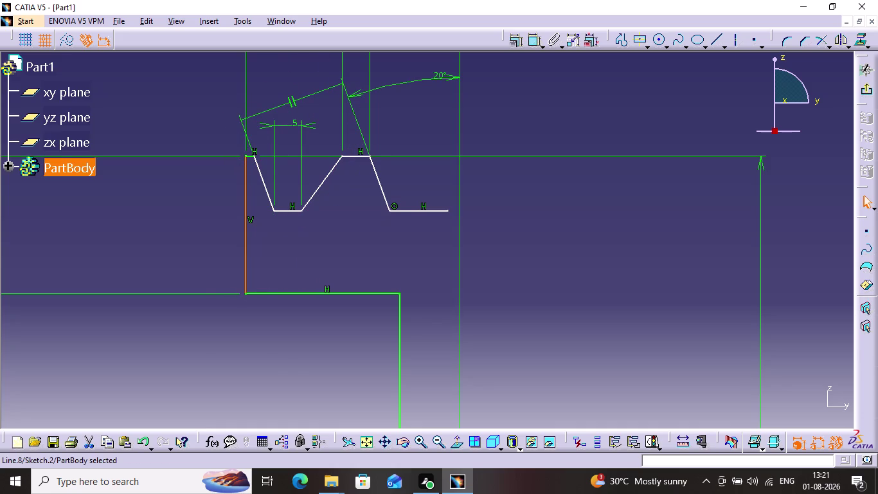
click(251, 156)
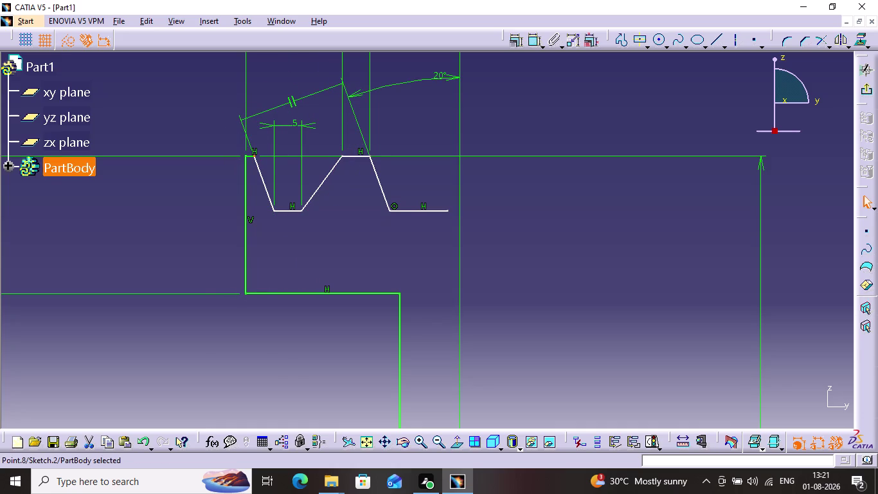
click(265, 216)
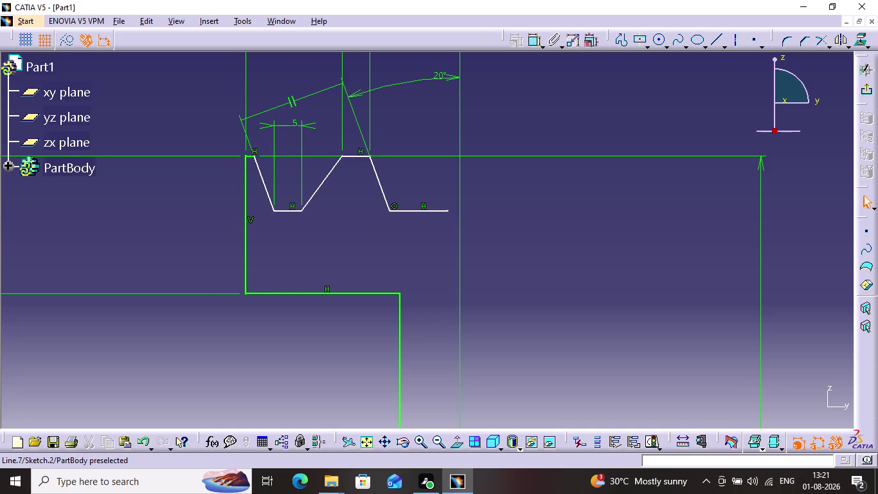
Dimension the short flat at the head's top-left and set it to 10 mm.
click(249, 158)
click(533, 44)
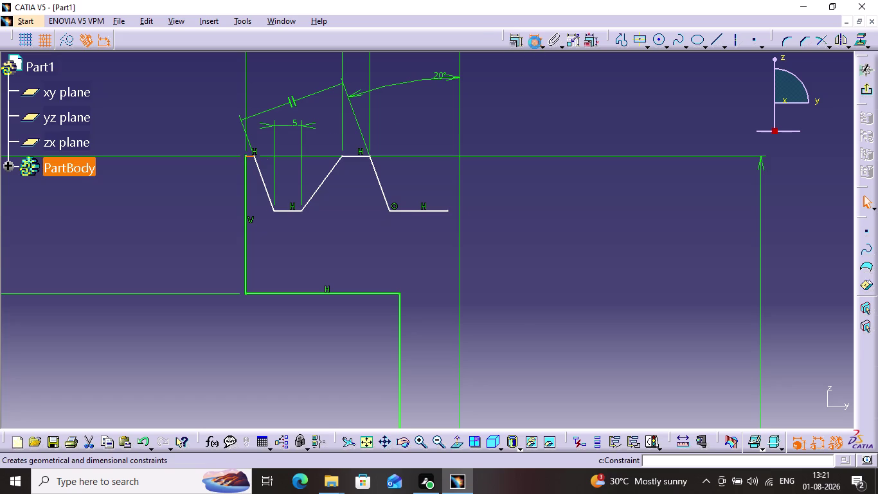
click(199, 106)
double_click(199, 106)
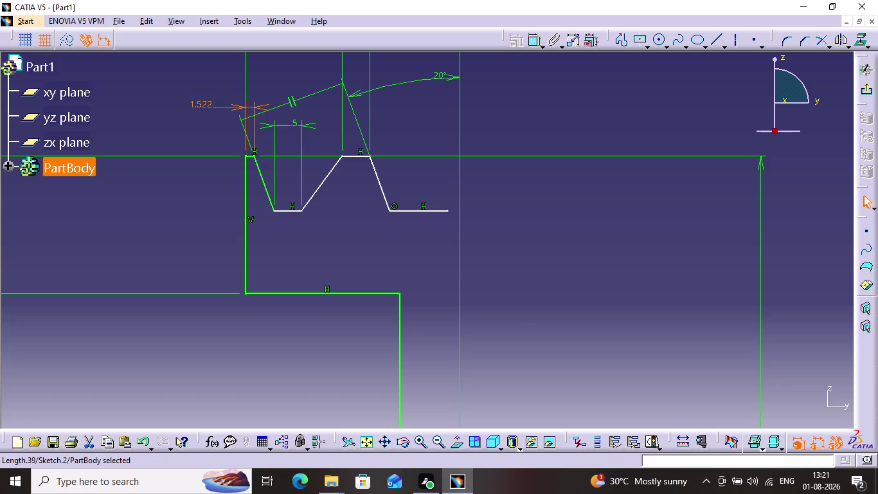
double_click(199, 106)
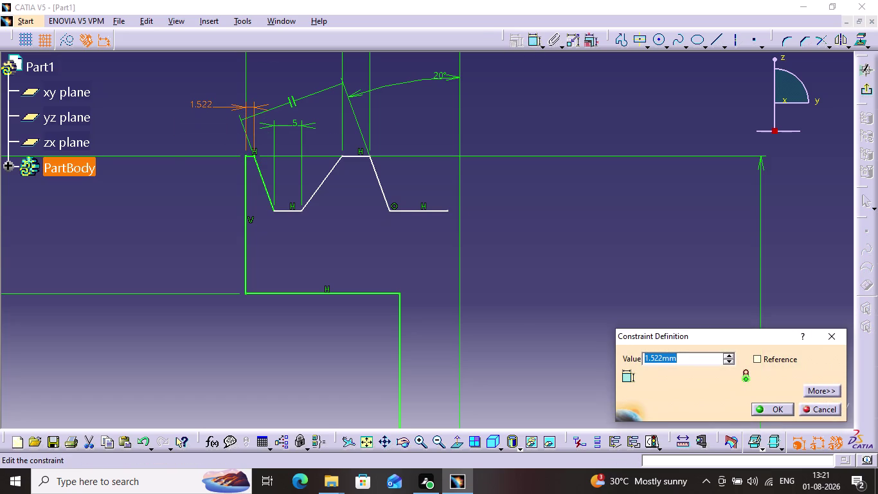
key(1)
key(0)
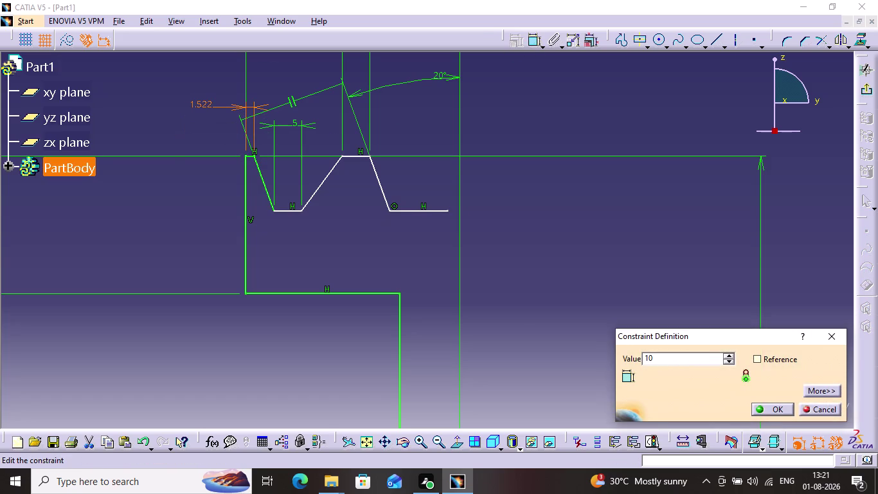
key(Return)
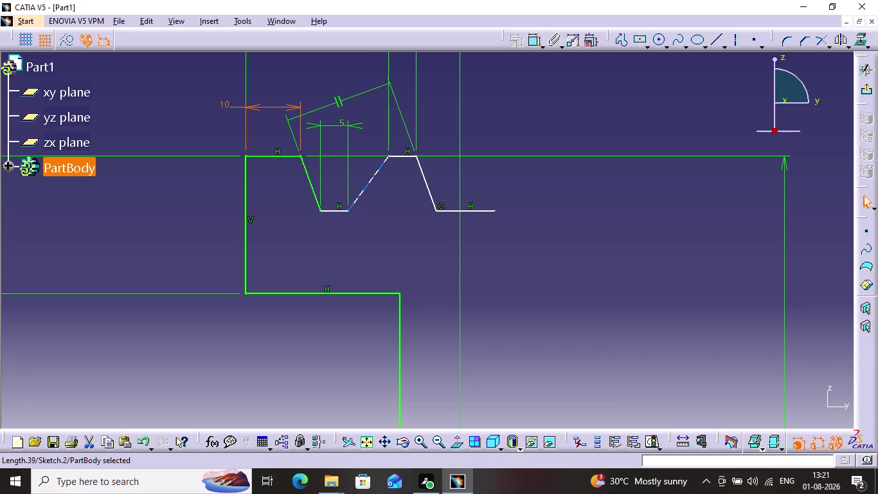
Drag the groove's right flank to fine-tune the ridge shape.
drag(421, 168, 410, 183)
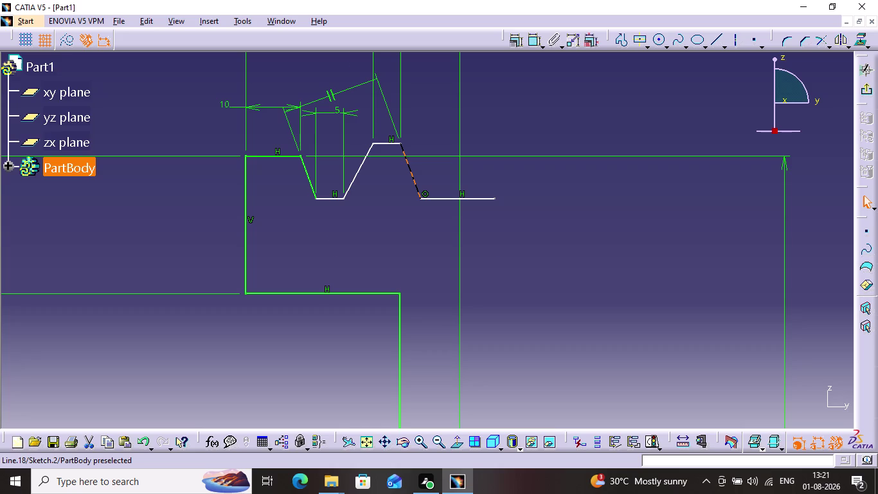
drag(409, 183, 408, 183)
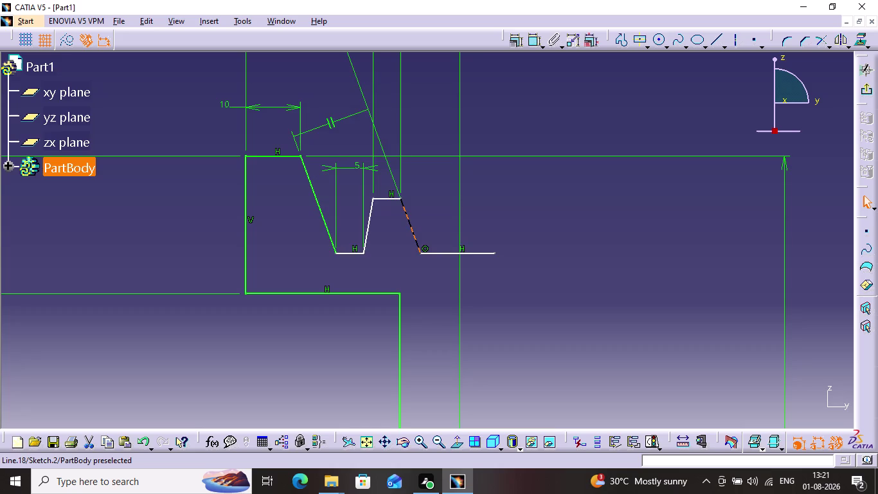
drag(409, 183, 408, 180)
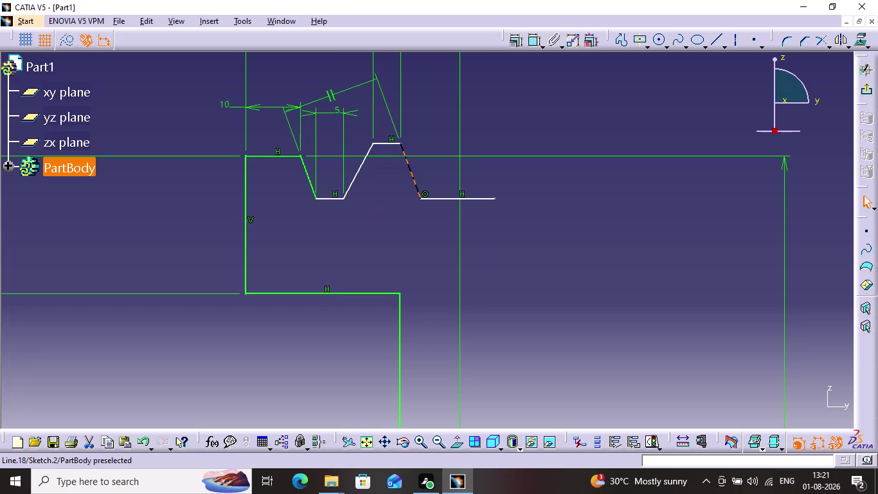
drag(407, 180, 410, 179)
scroll(up, 3)
scroll(down, 3)
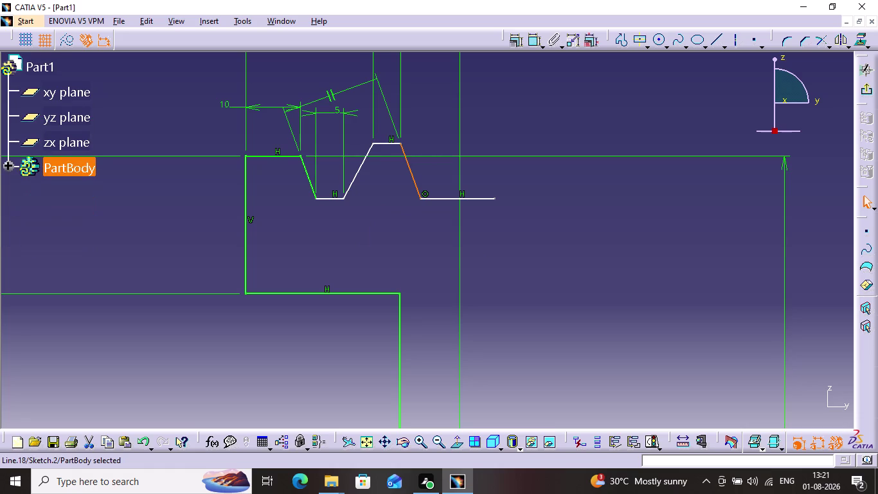